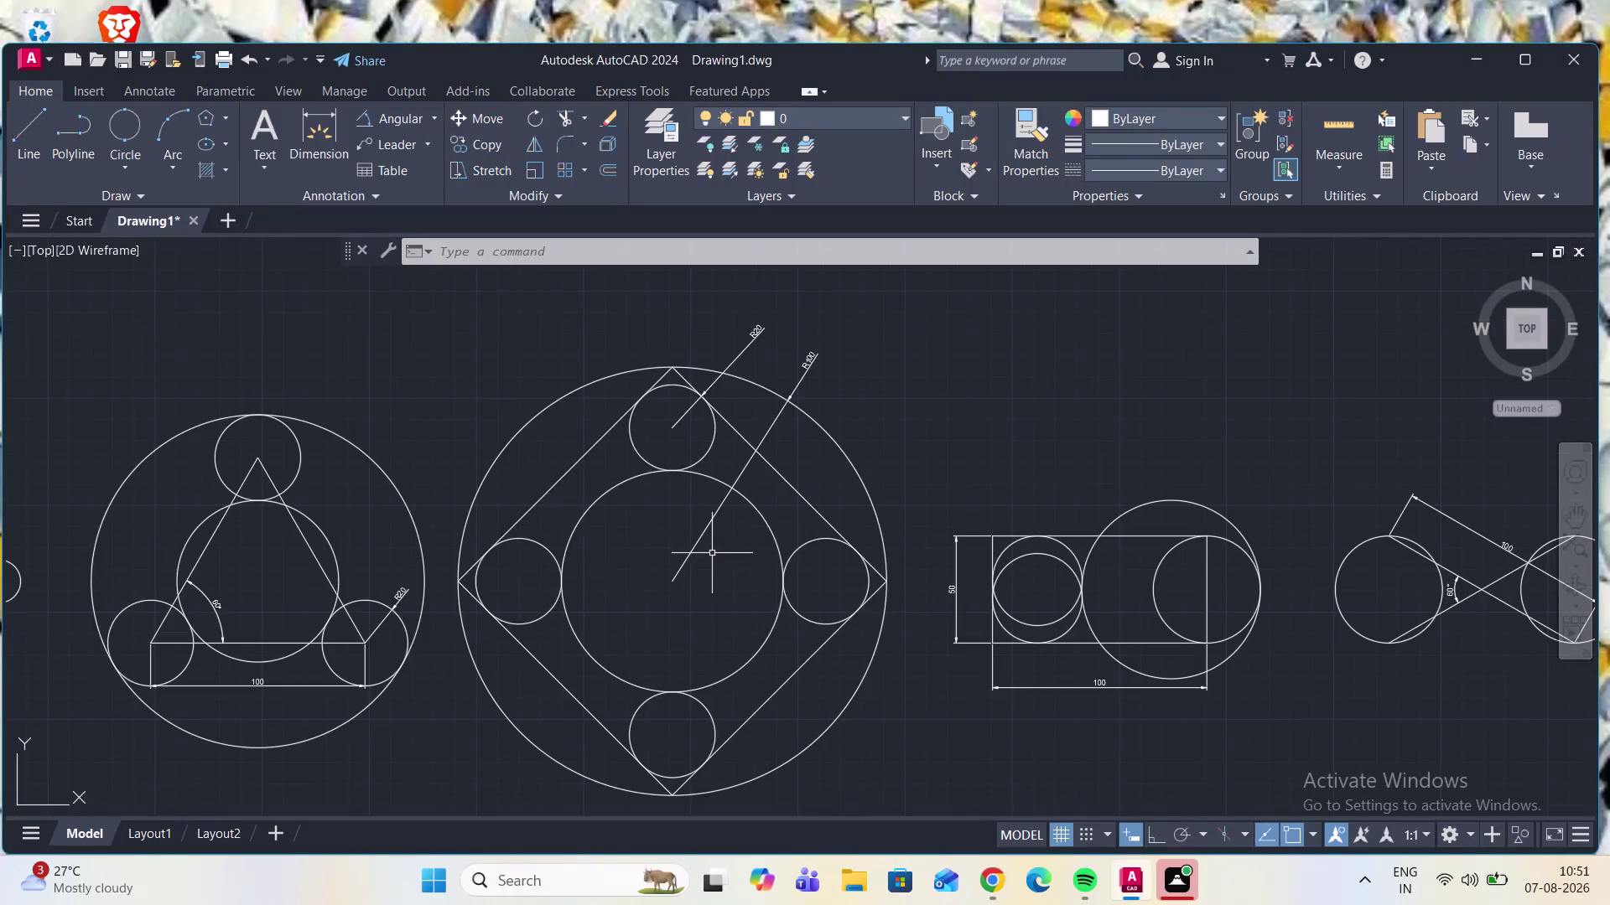
Zoom out so the five dimensioned circle-and-polygon constructions all fit in the viewport.
scroll(down, 3)
scroll(up, 3)
scroll(down, 3)
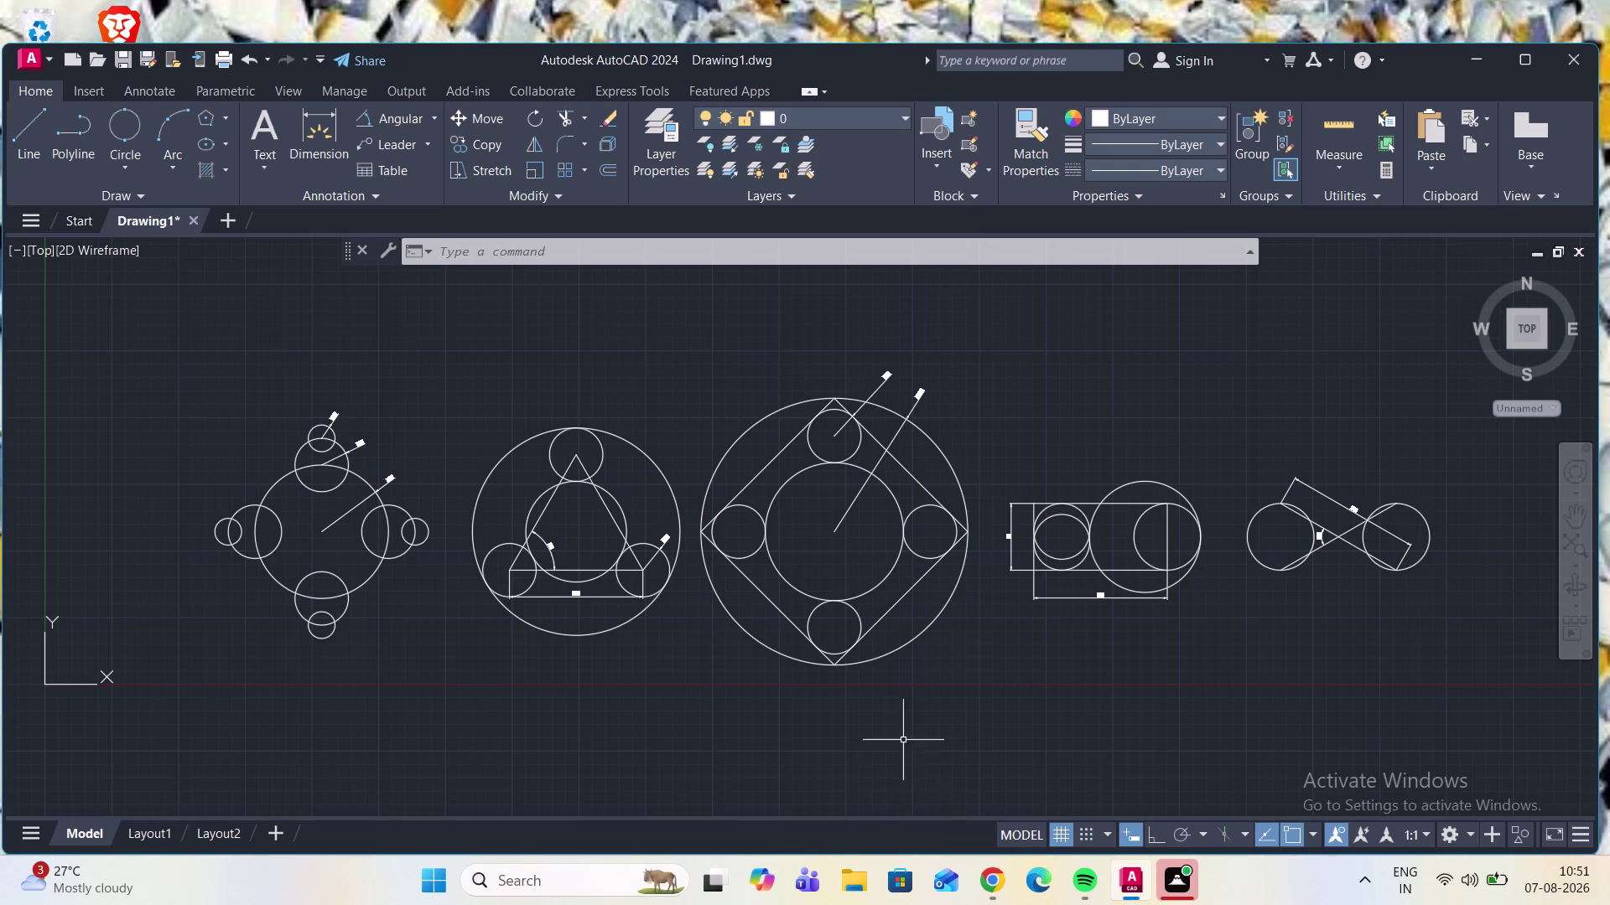
scroll(down, 3)
scroll(up, 3)
scroll(down, 3)
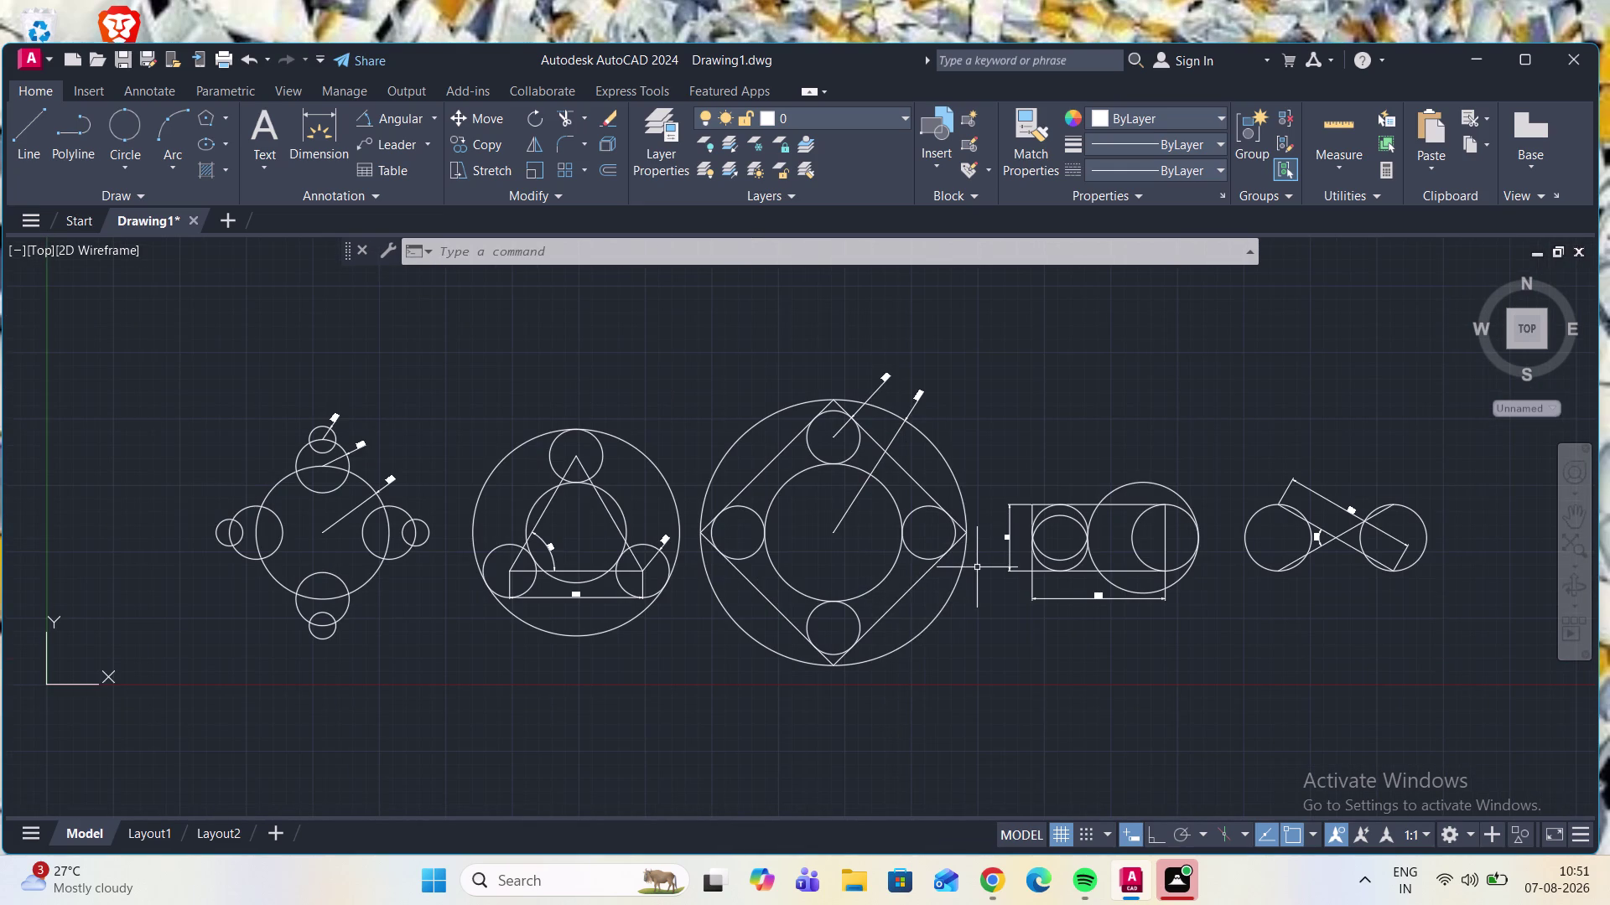
scroll(up, 3)
scroll(down, 3)
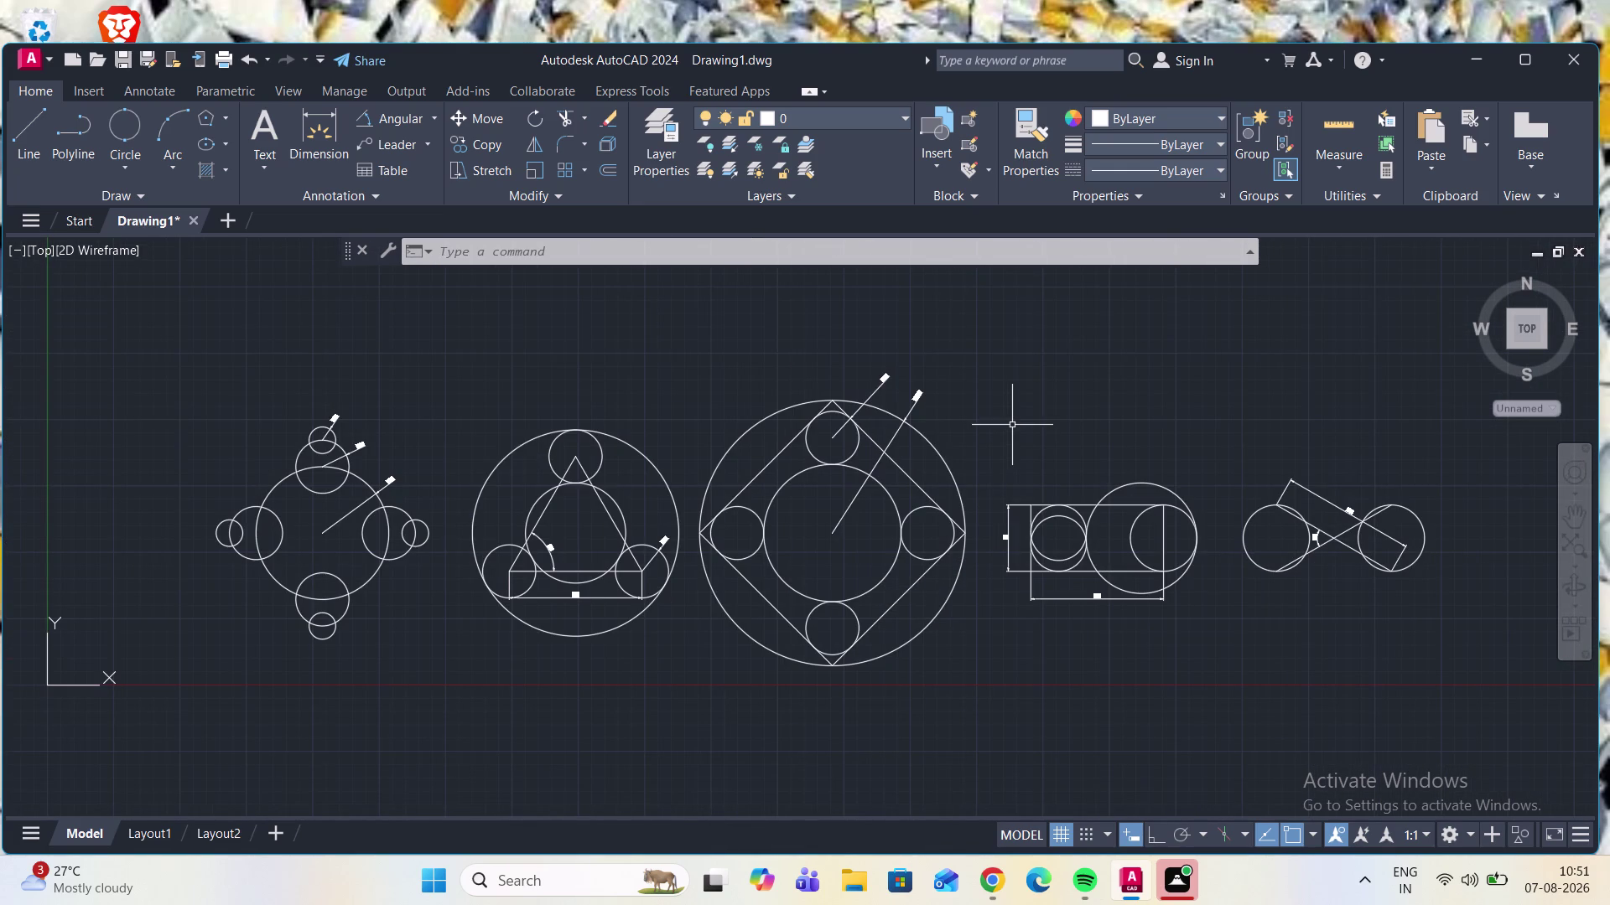
scroll(up, 3)
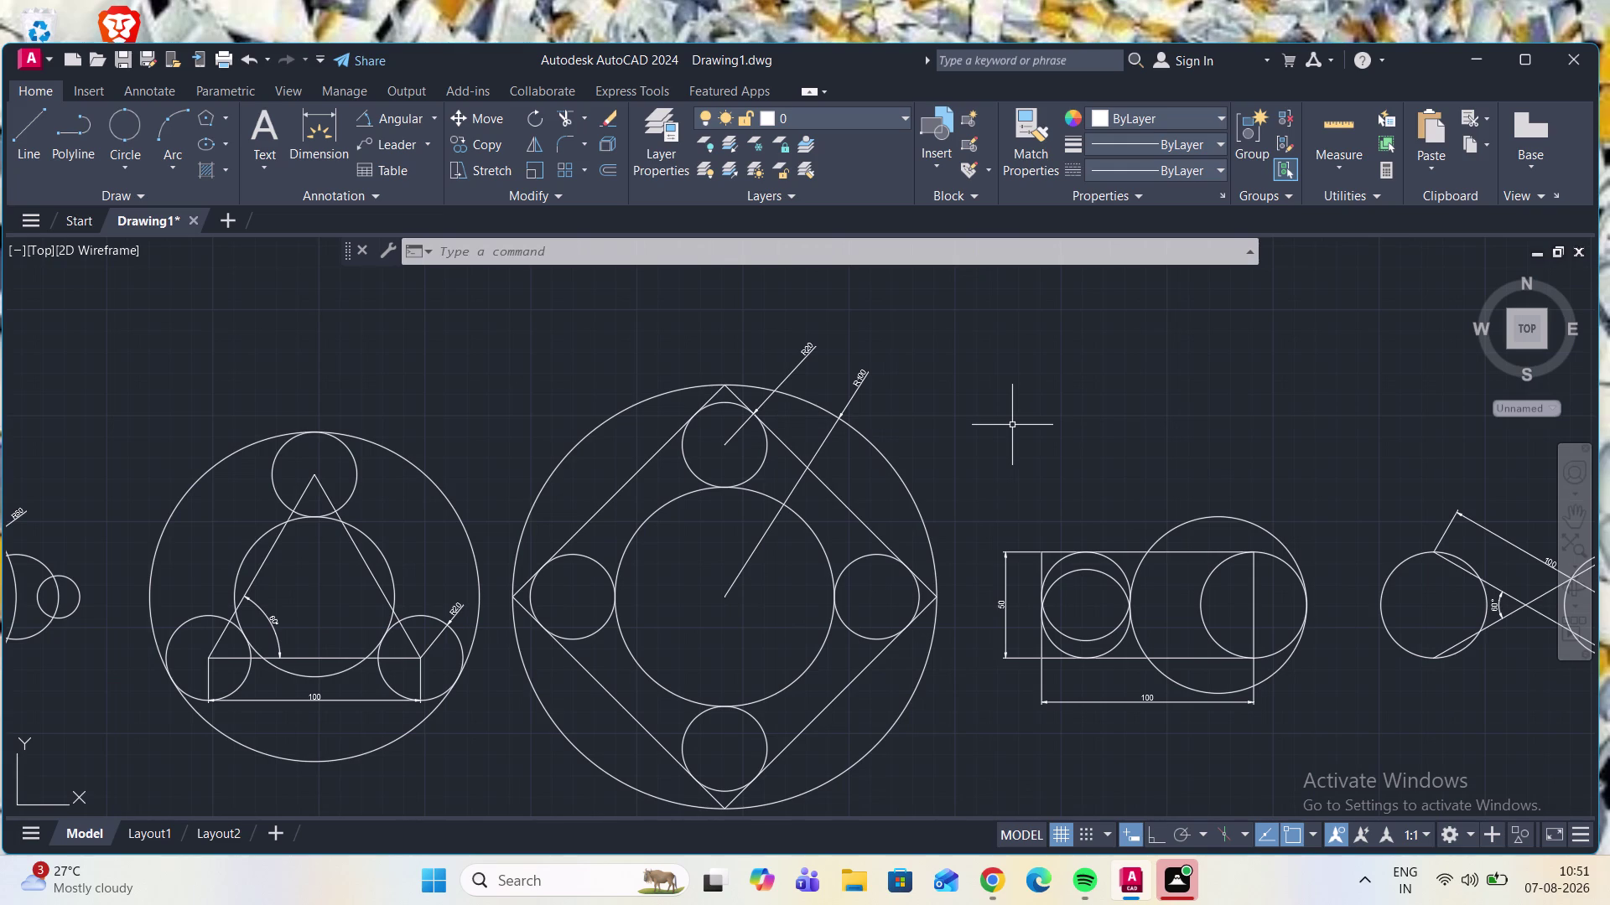
scroll(down, 3)
scroll(down, 3)
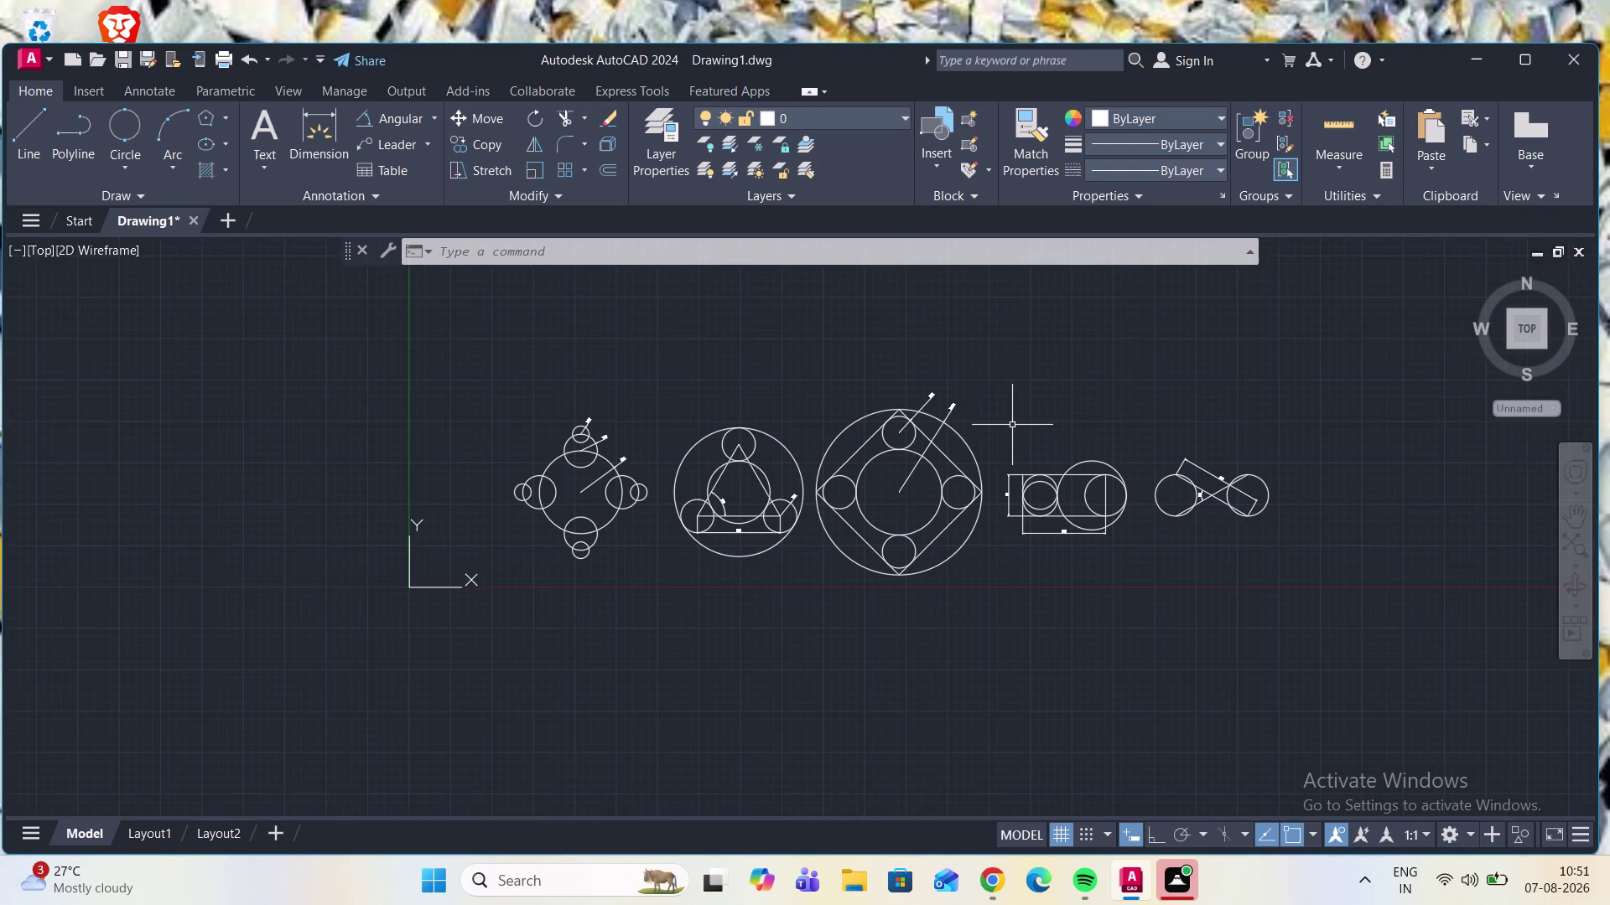
scroll(down, 3)
scroll(up, 3)
scroll(up, 3)
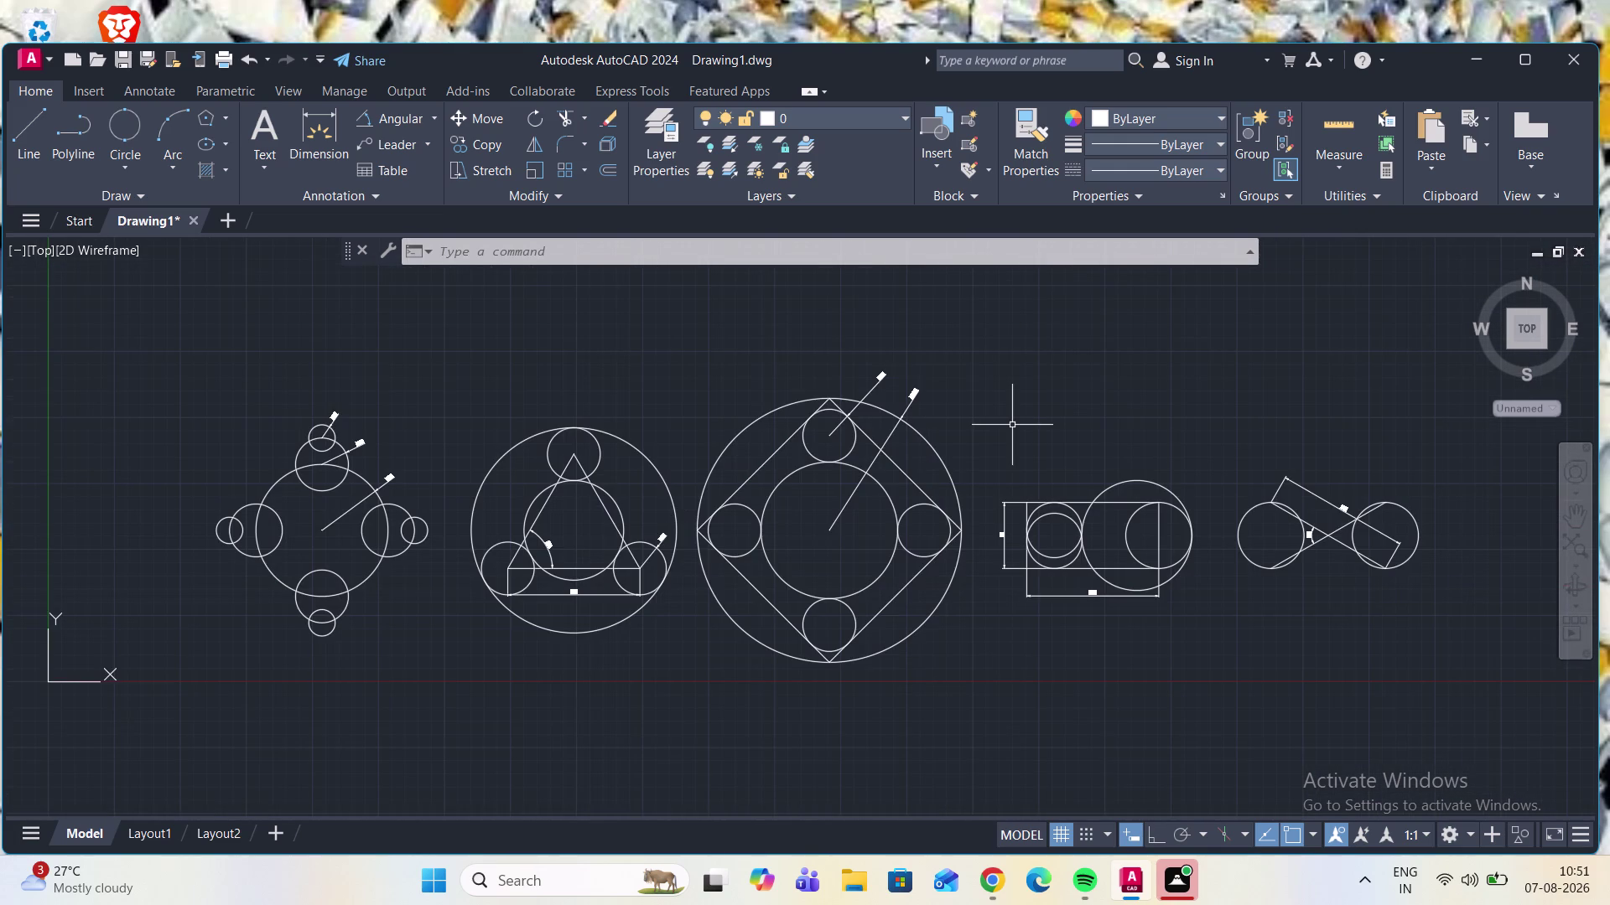
scroll(up, 3)
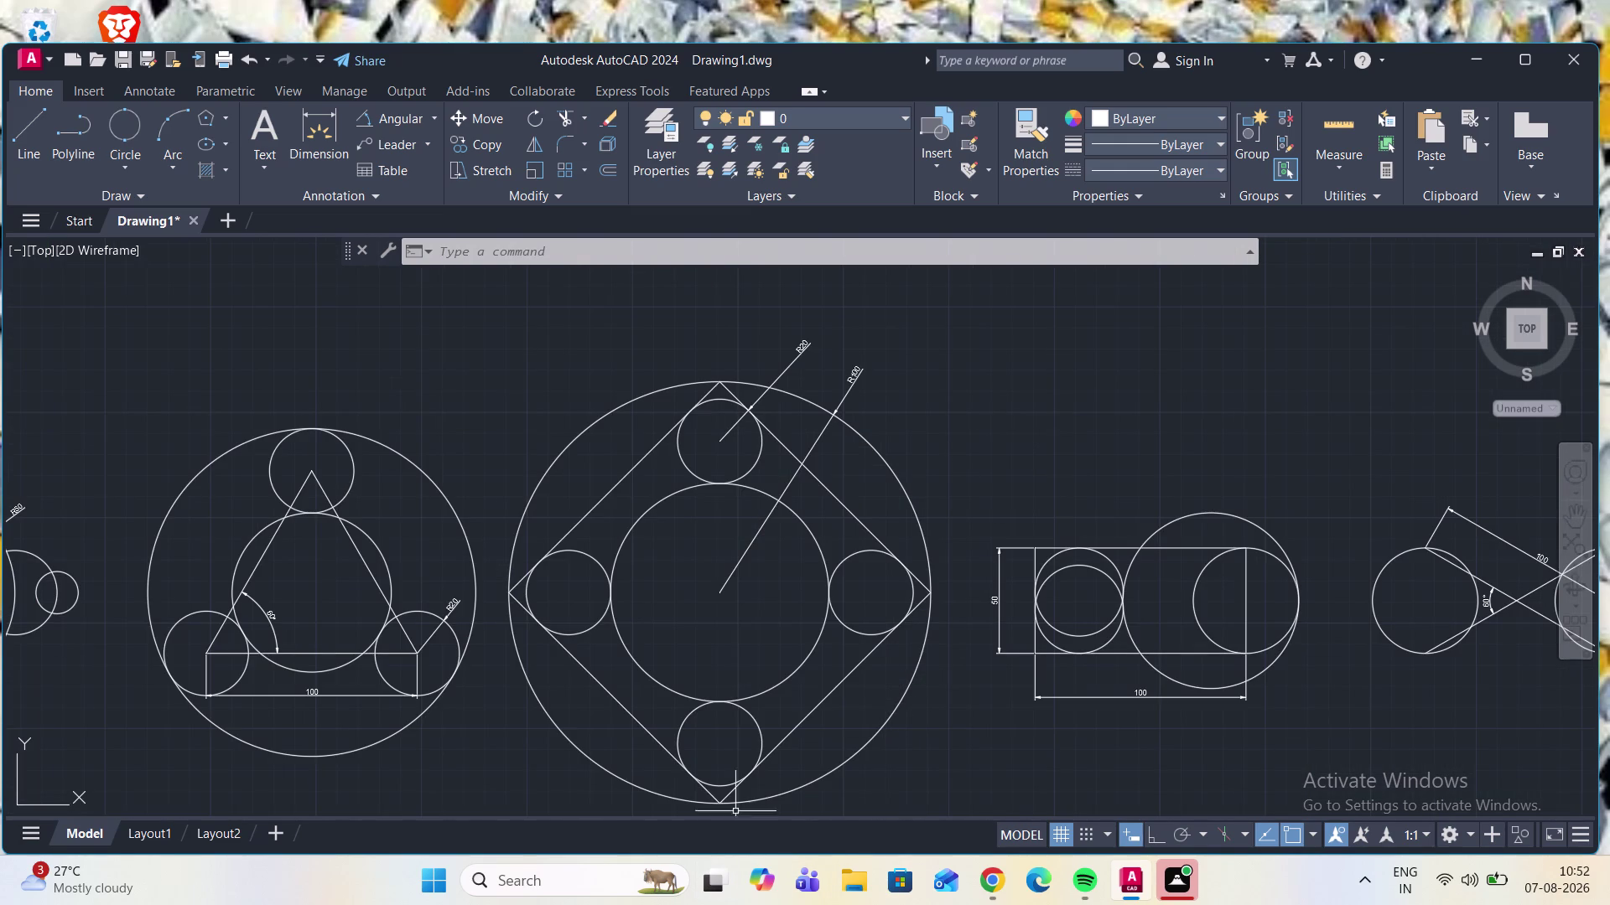
scroll(down, 3)
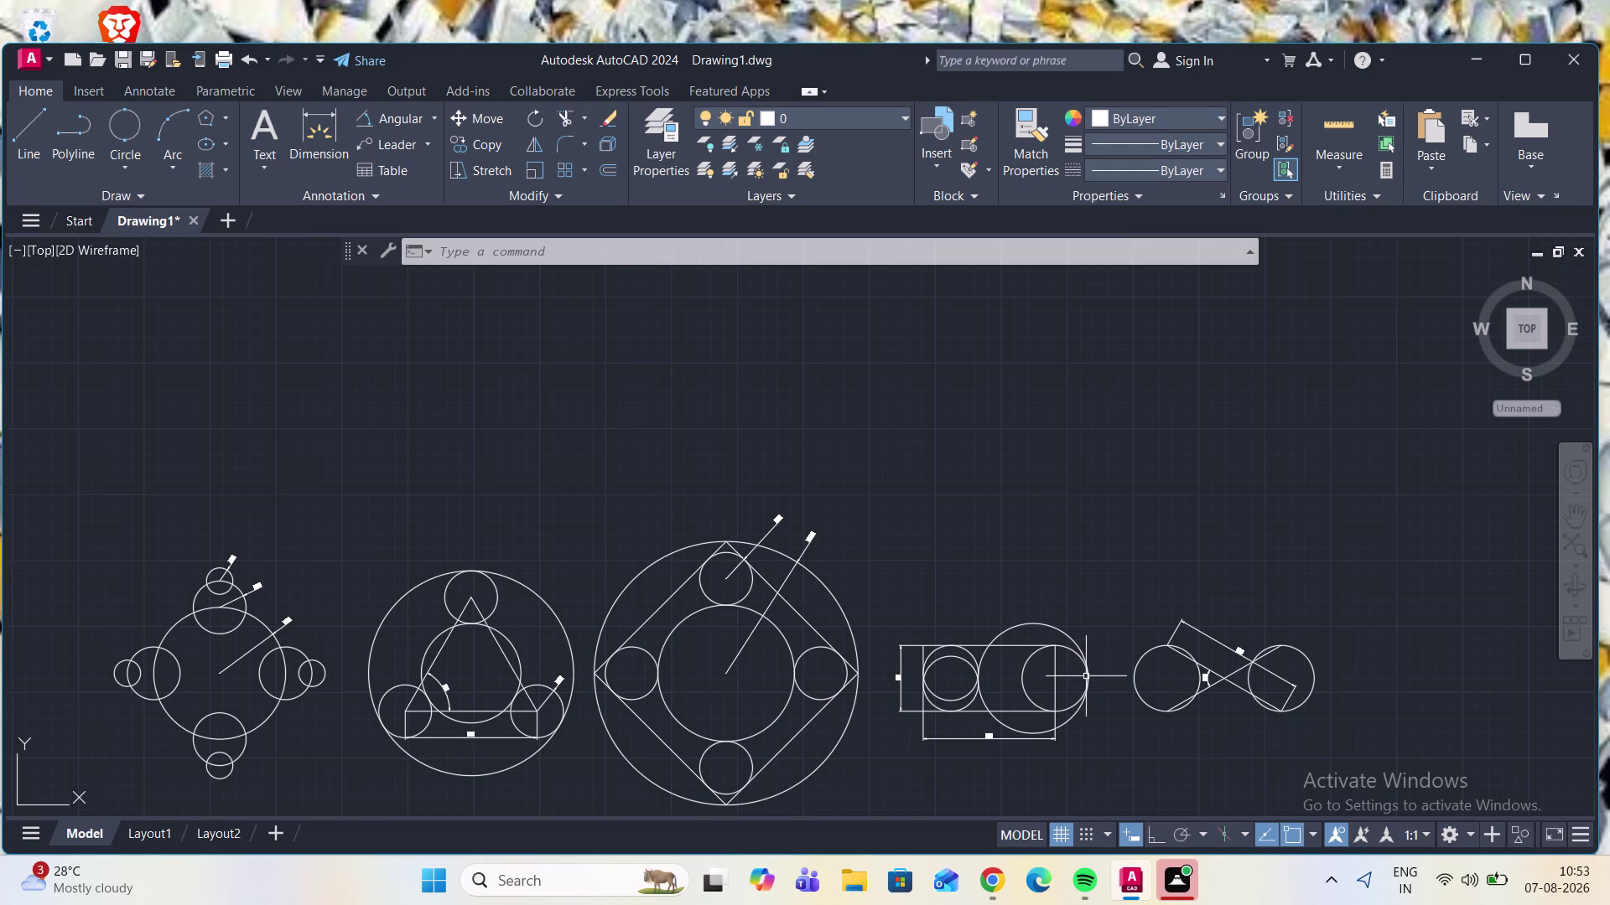
scroll(up, 3)
scroll(down, 3)
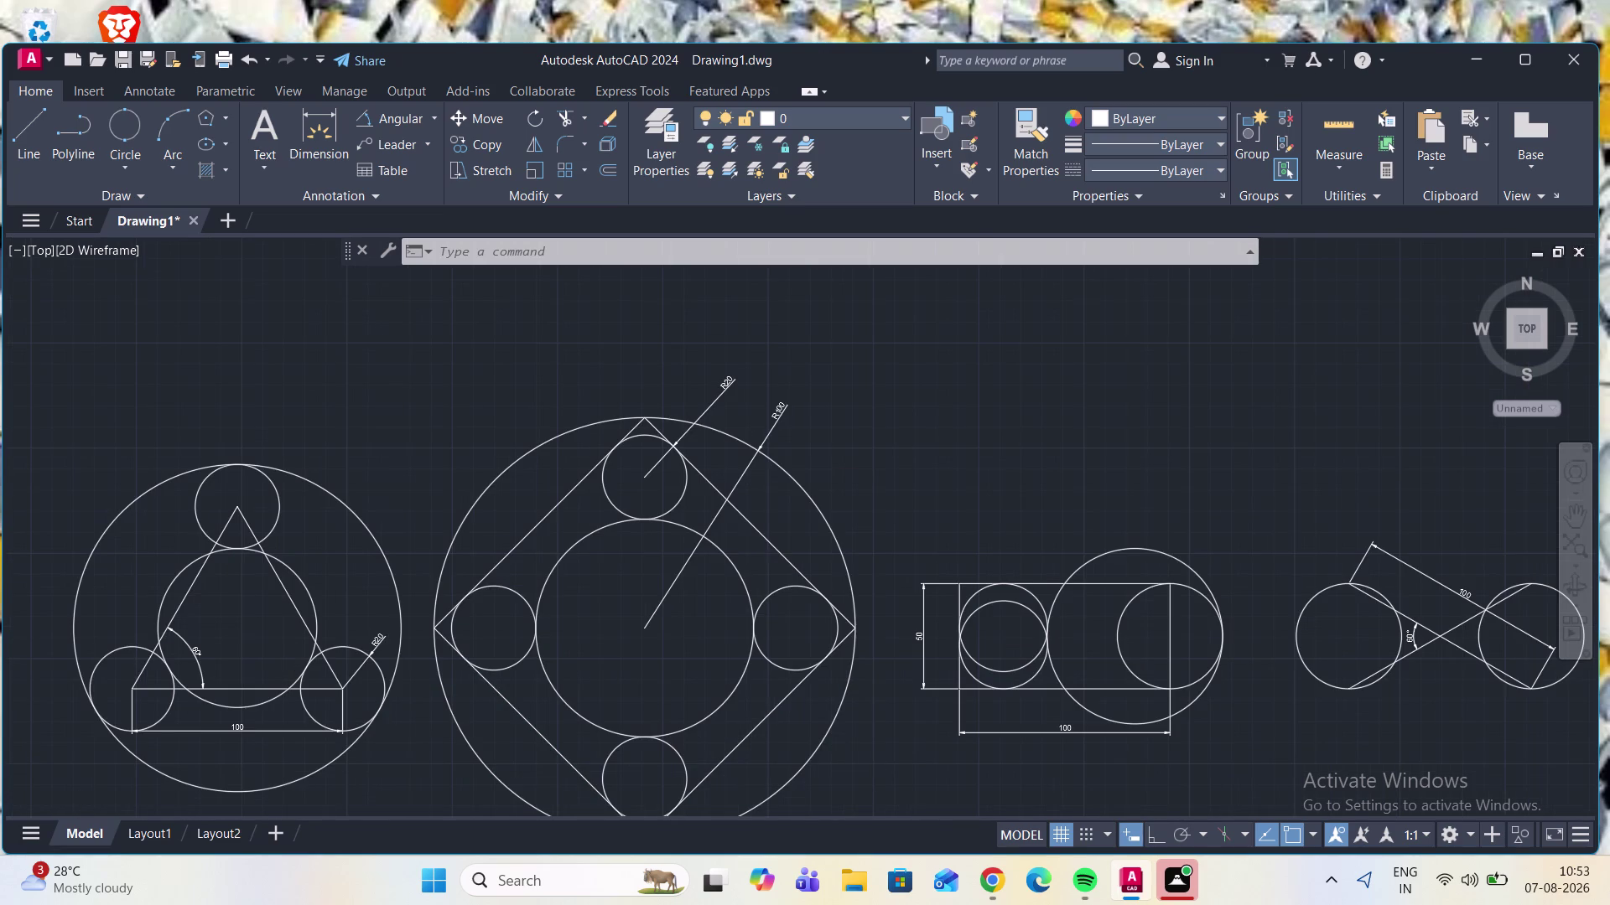
scroll(up, 3)
scroll(down, 3)
scroll(up, 3)
scroll(down, 3)
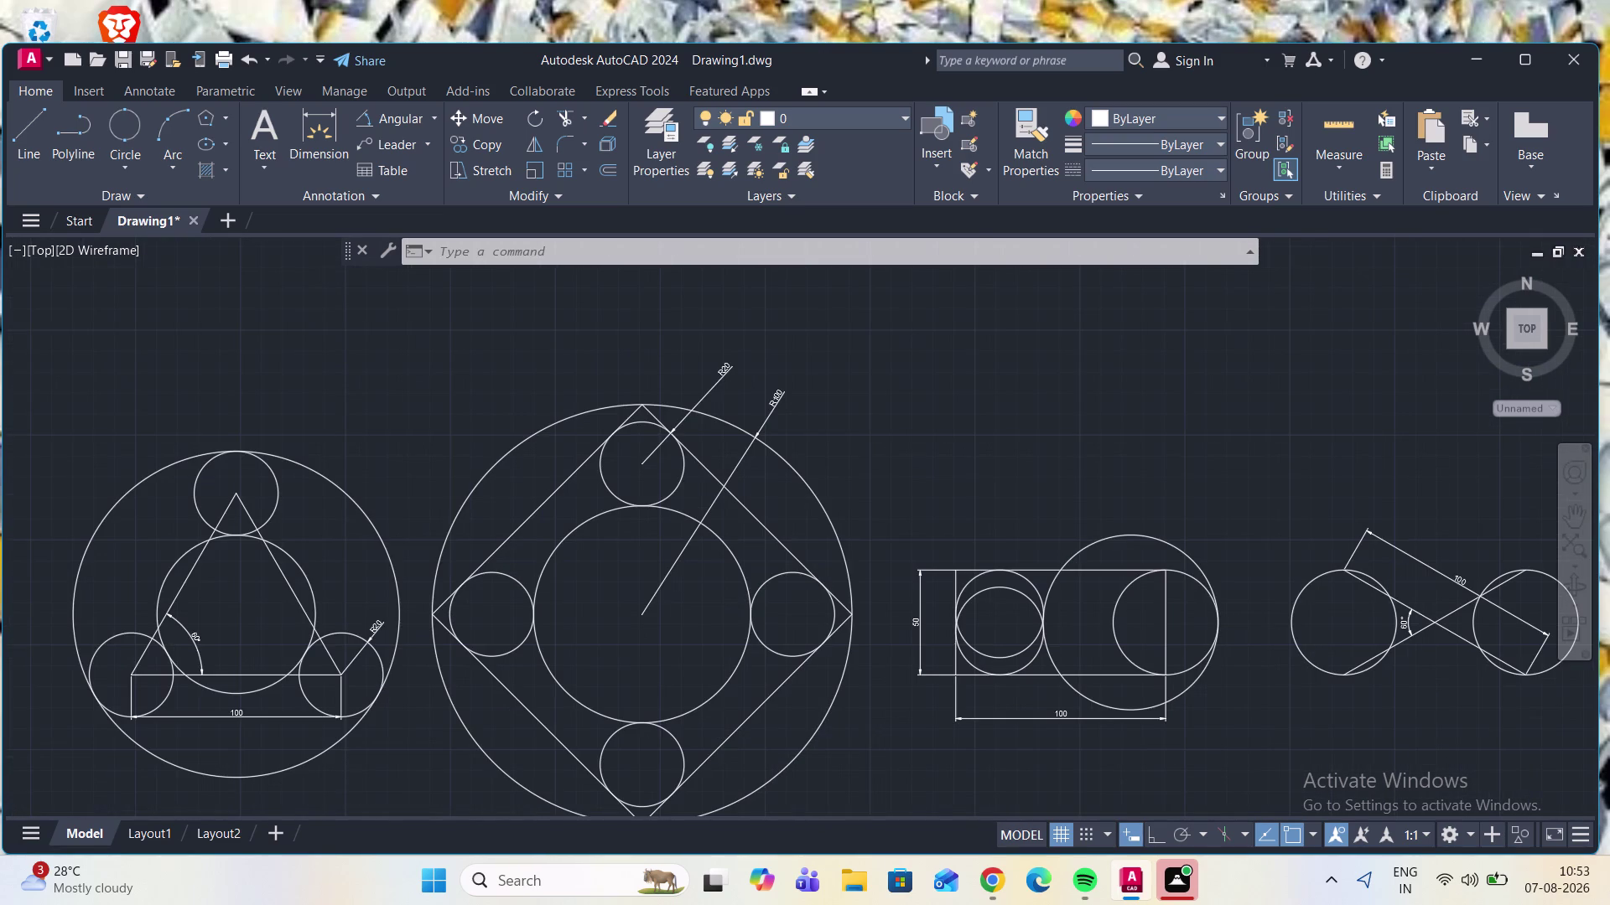
scroll(up, 3)
scroll(down, 3)
scroll(up, 3)
scroll(down, 3)
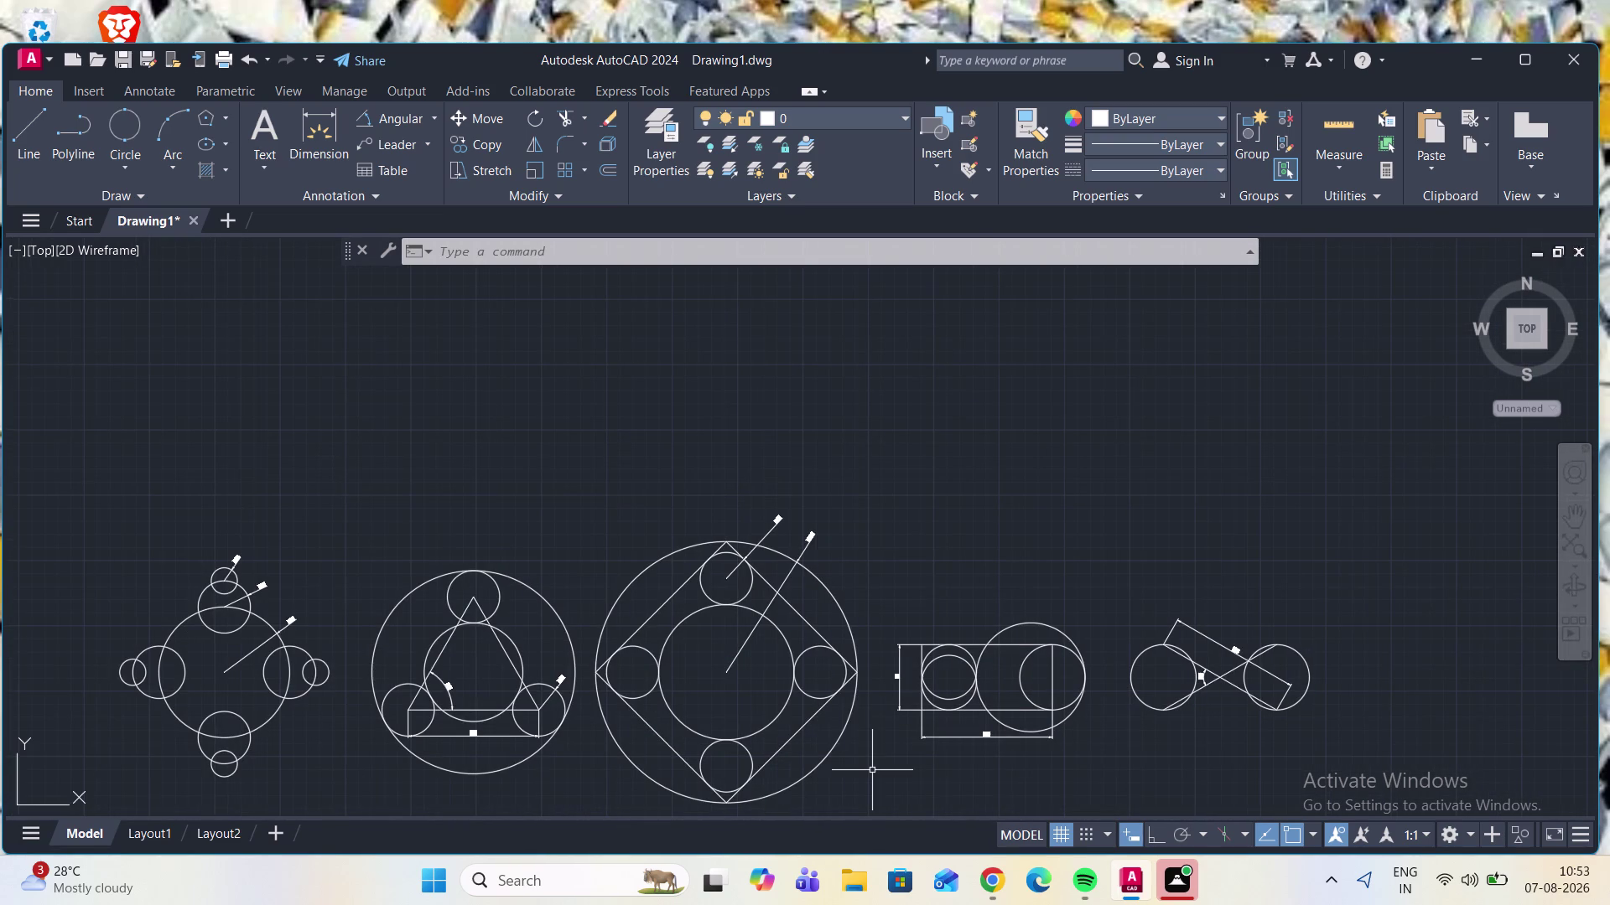
scroll(up, 3)
scroll(down, 3)
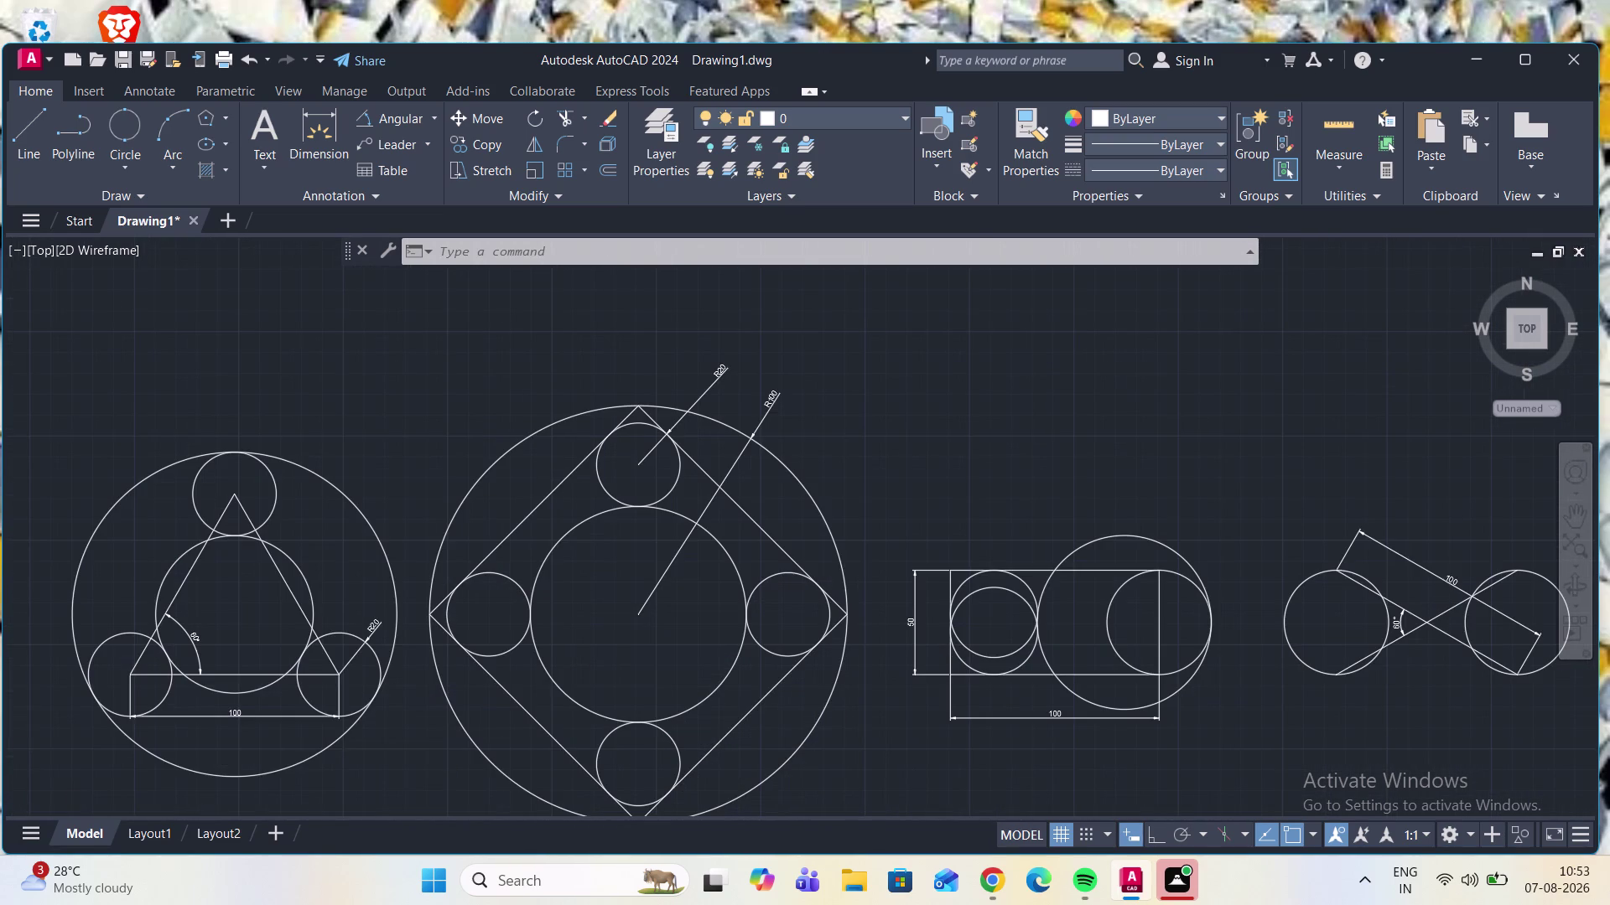
scroll(up, 3)
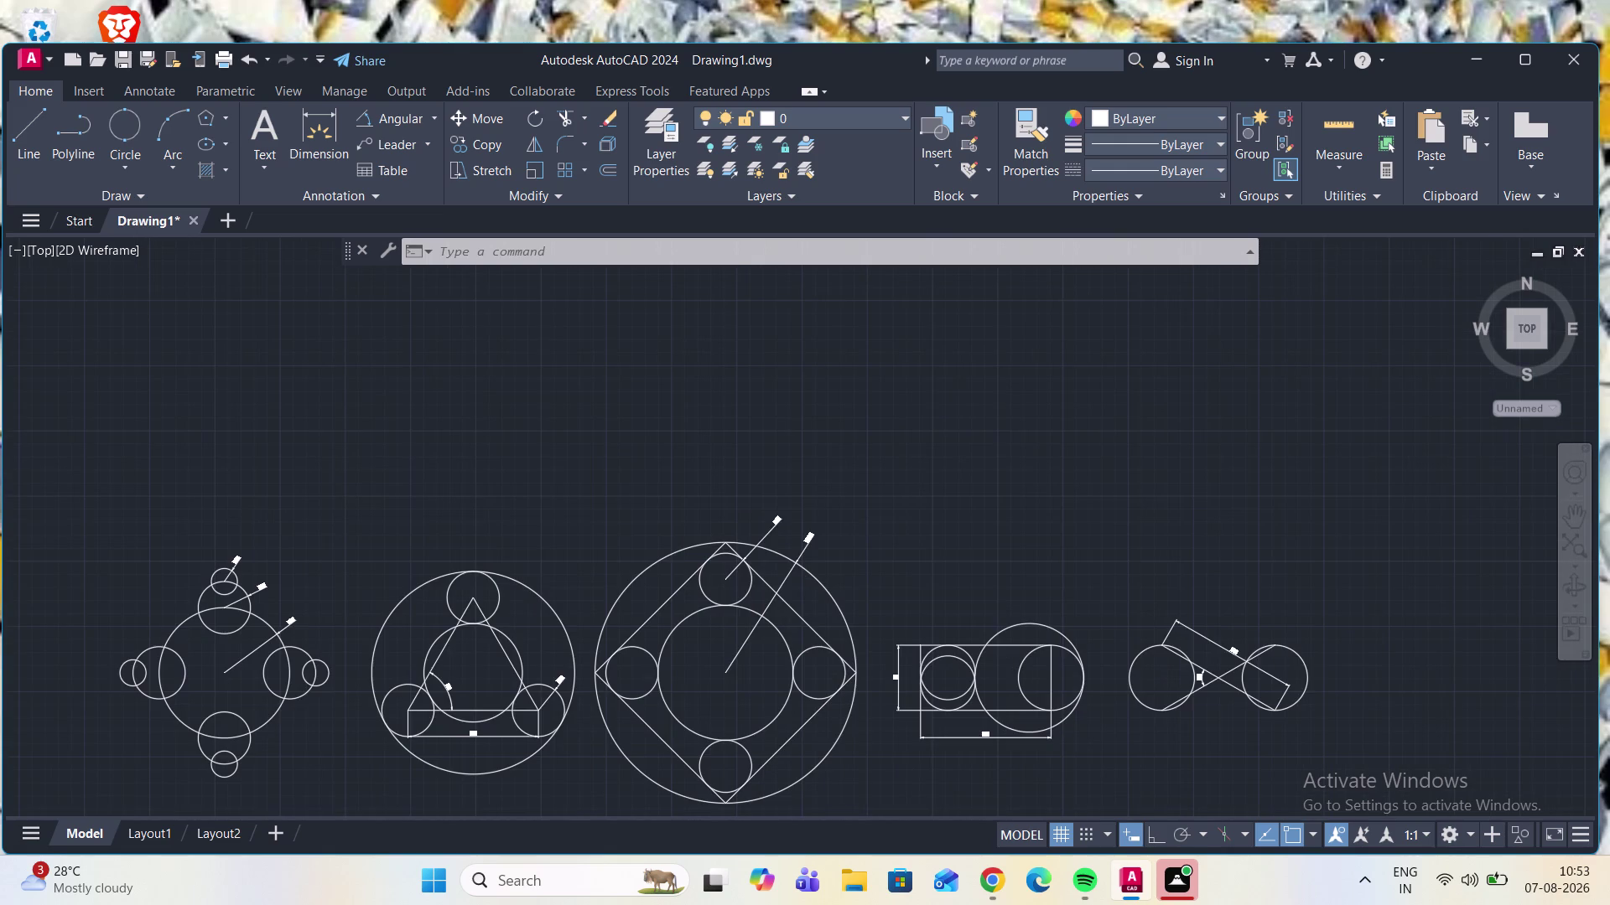
scroll(down, 3)
scroll(up, 3)
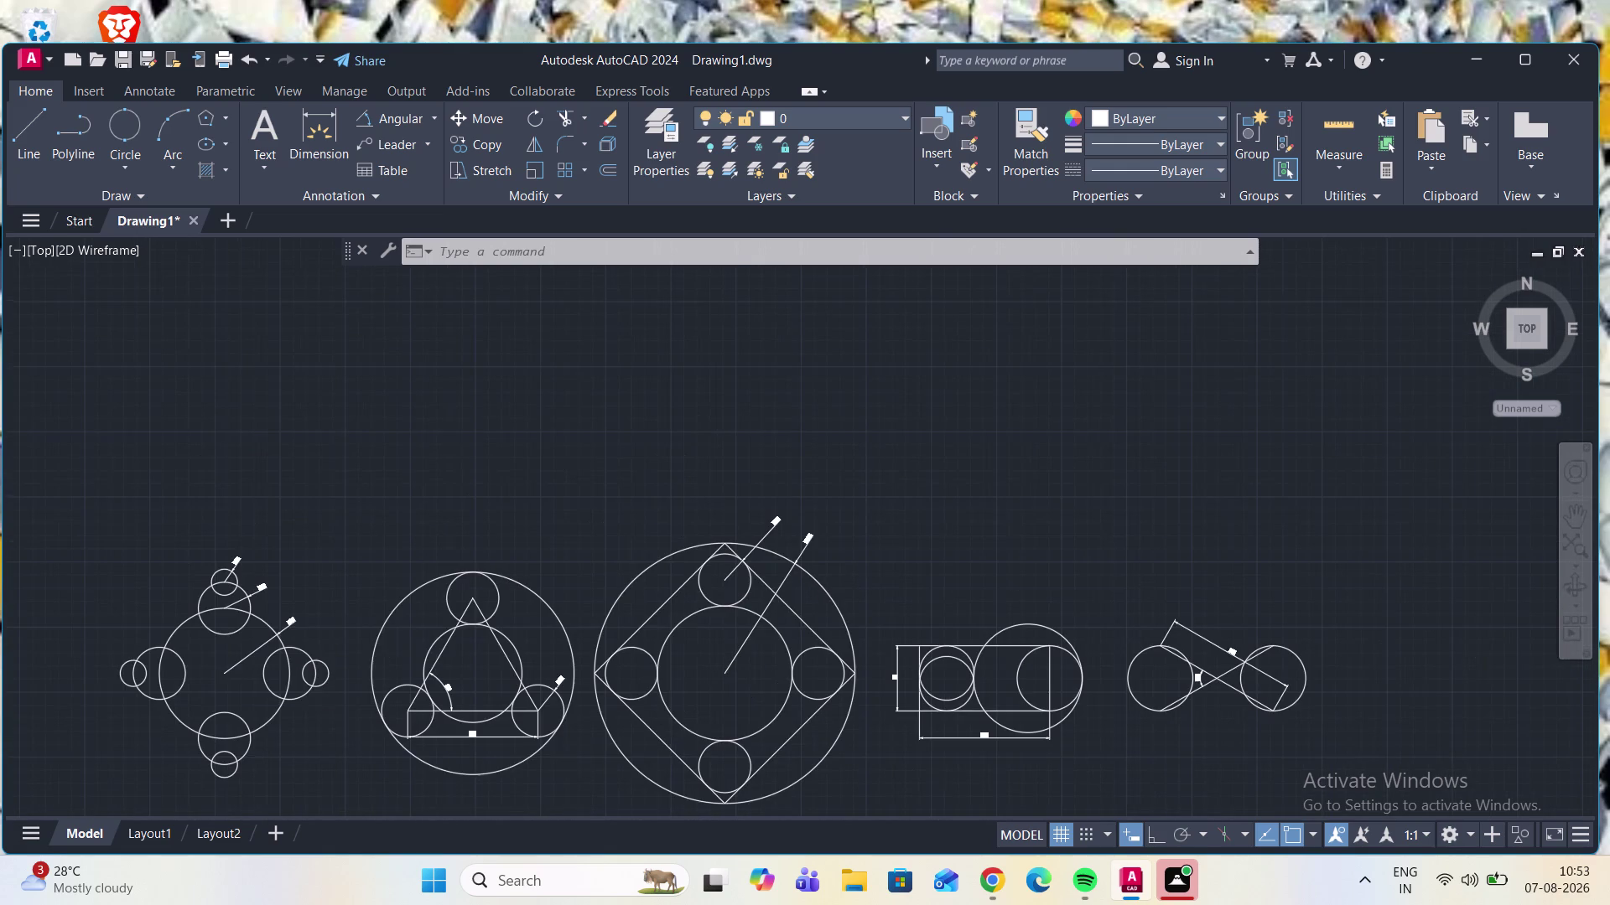
scroll(down, 3)
scroll(up, 3)
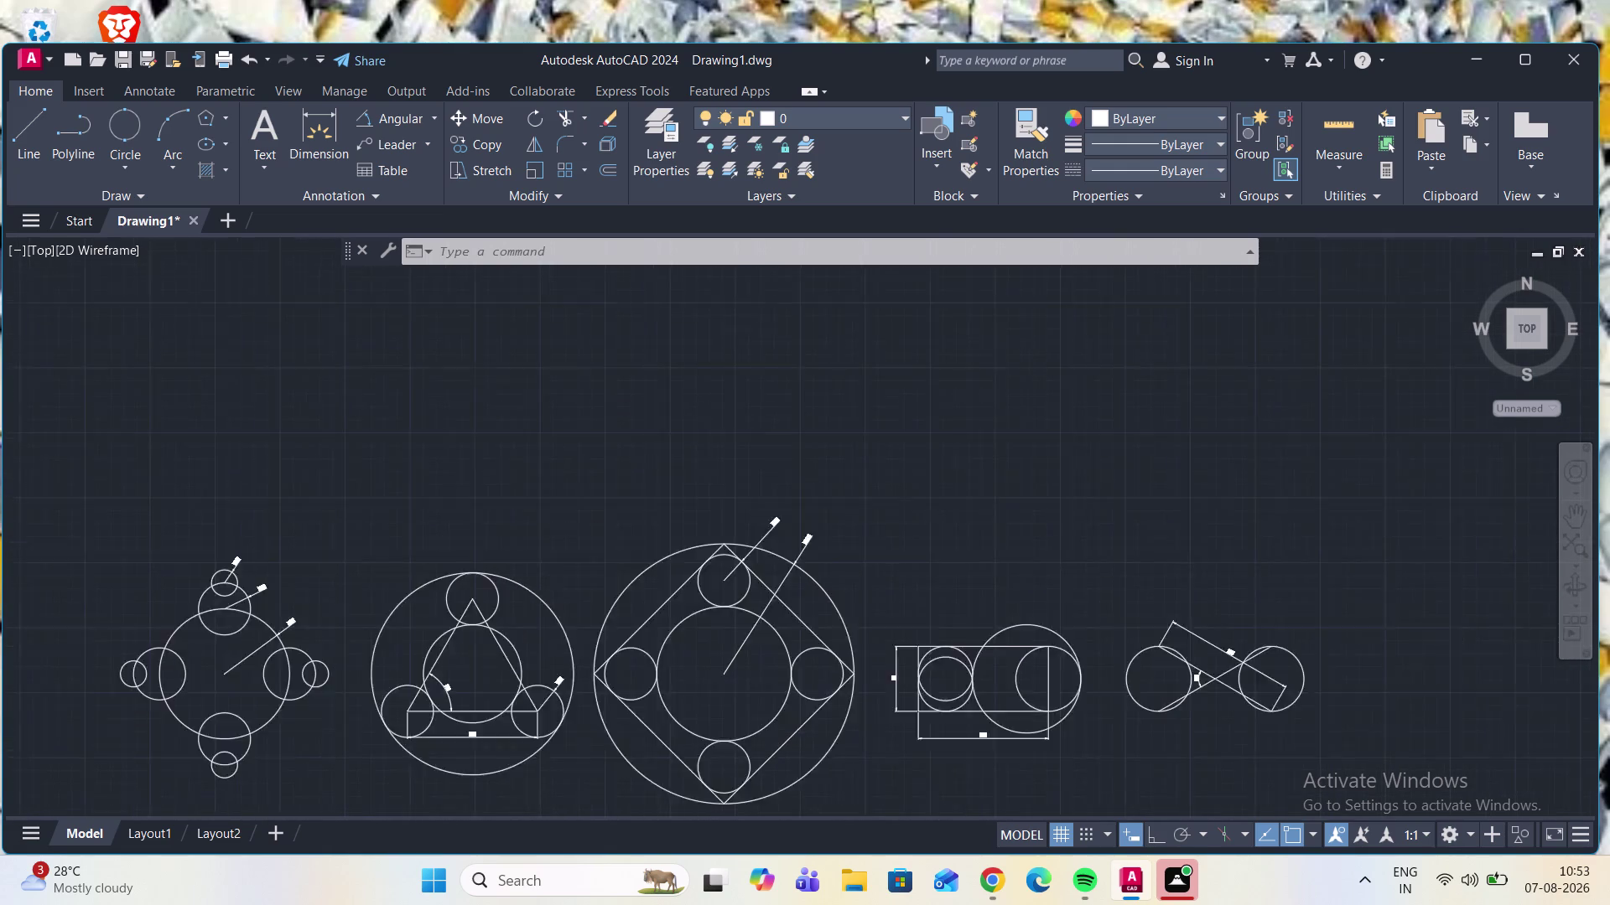
scroll(down, 3)
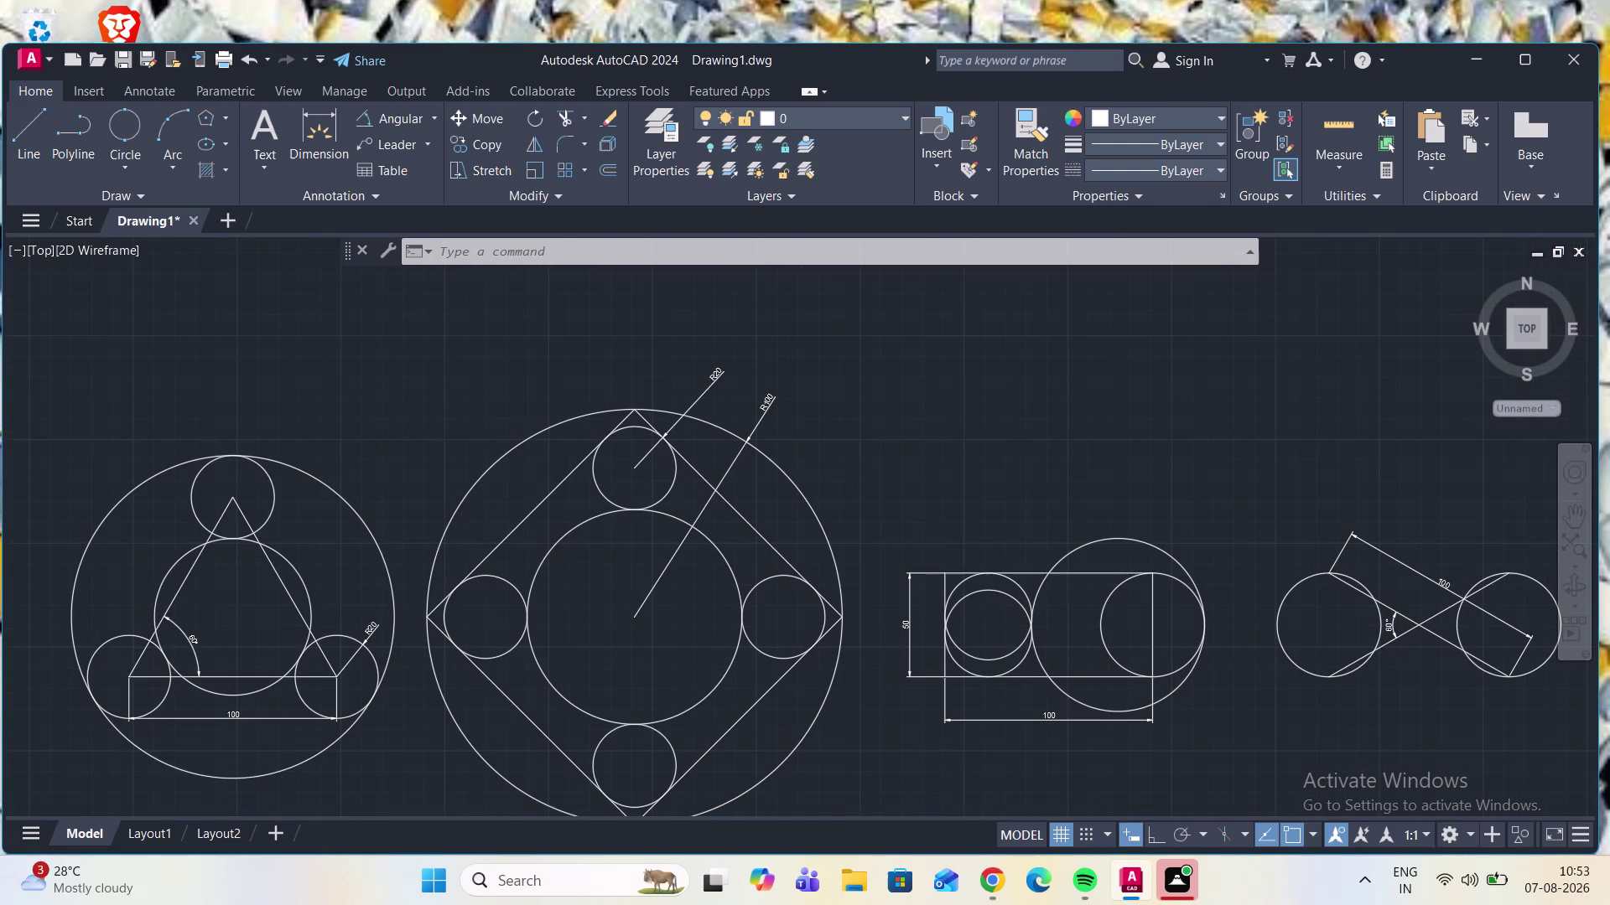
scroll(up, 3)
scroll(down, 3)
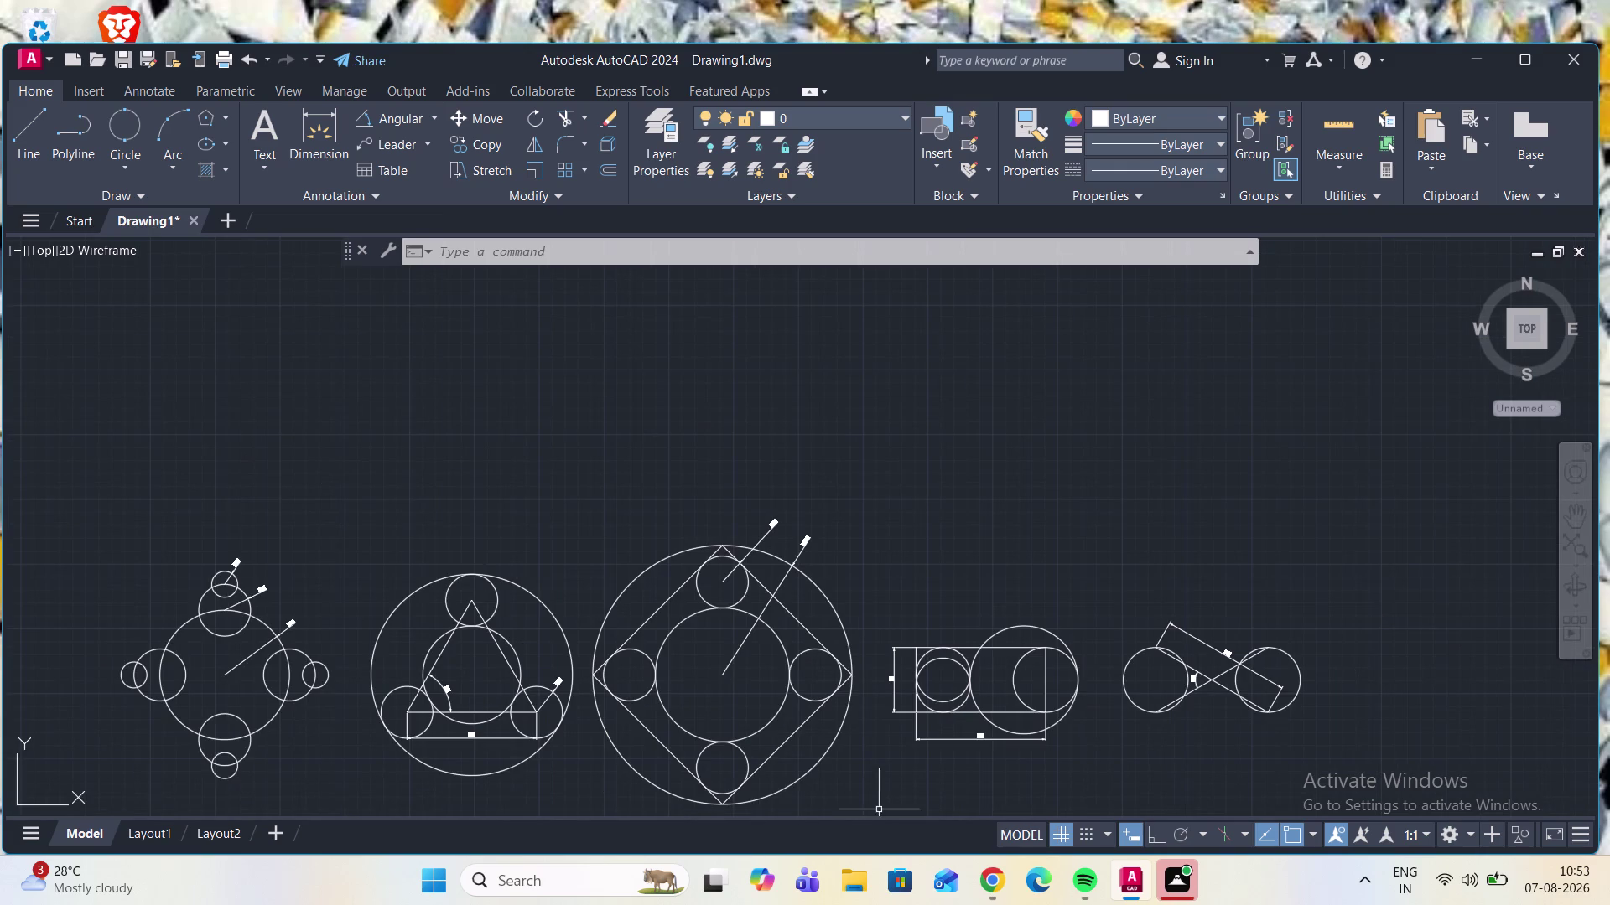
scroll(up, 3)
scroll(down, 3)
scroll(up, 3)
scroll(down, 3)
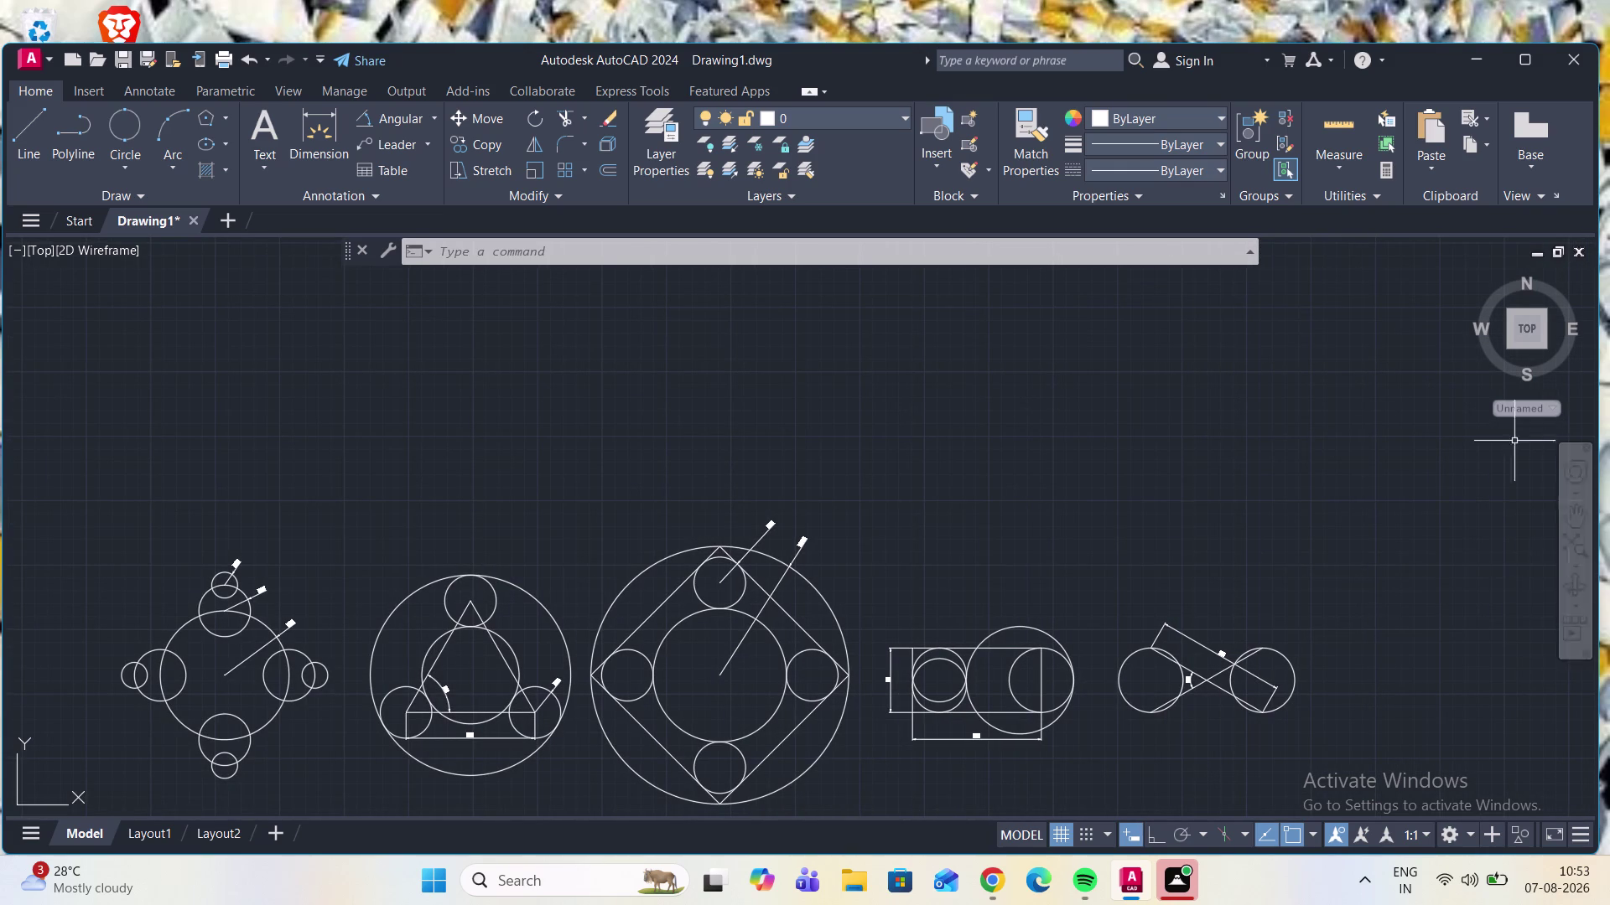
Pan the view so the row of five constructions sits higher, centred in the drawing area.
click(1567, 518)
drag(829, 438, 887, 325)
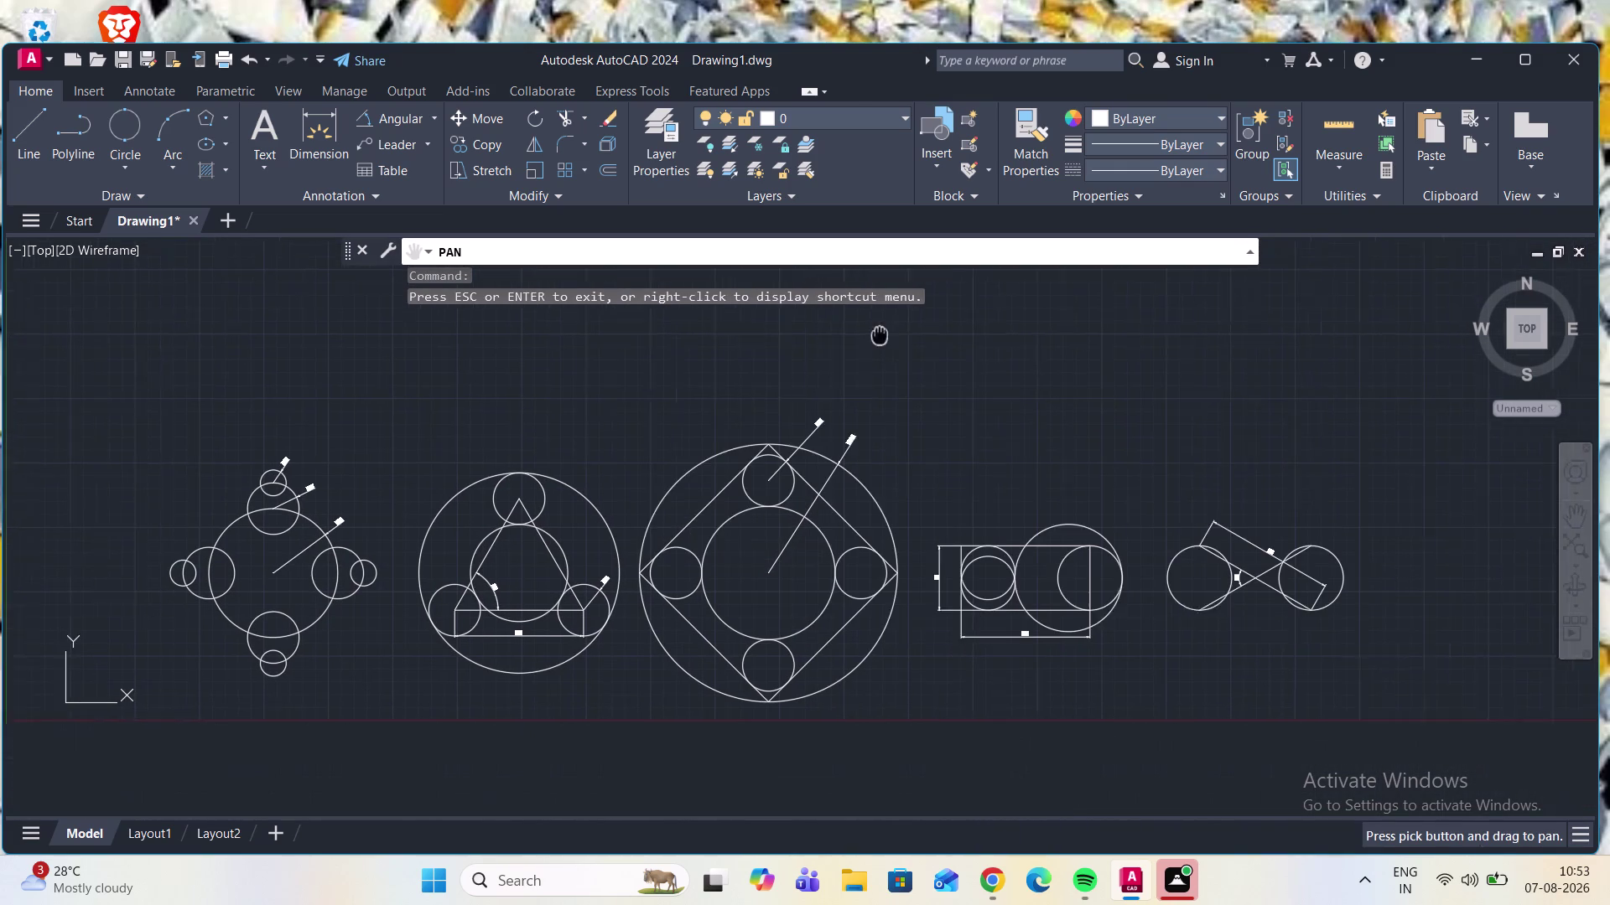
drag(887, 324, 900, 314)
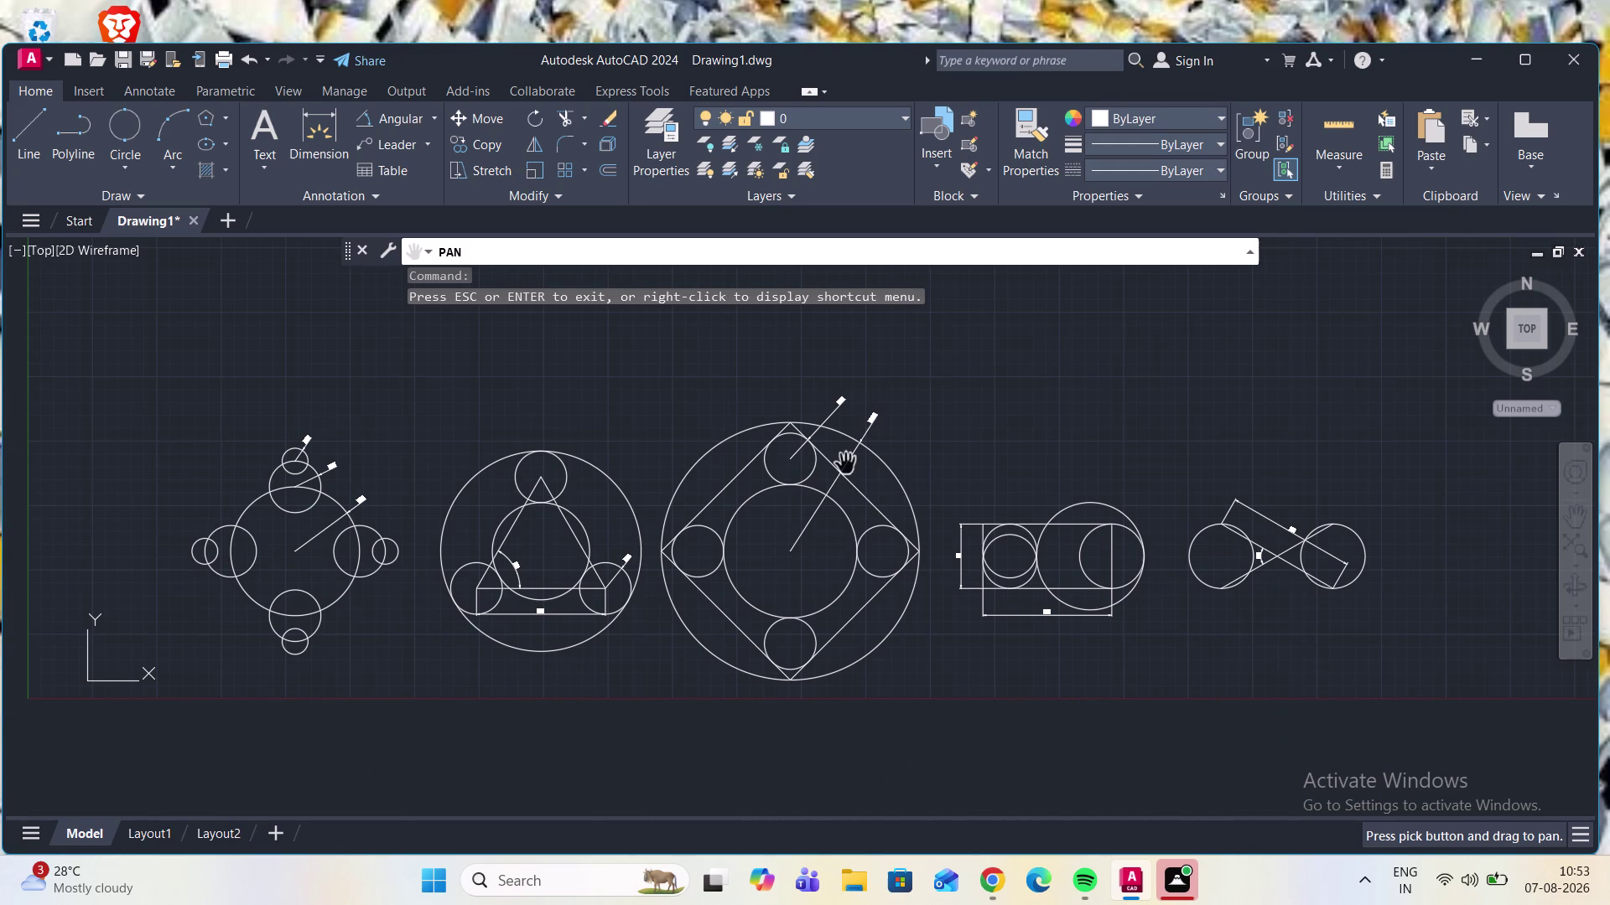
key(Escape)
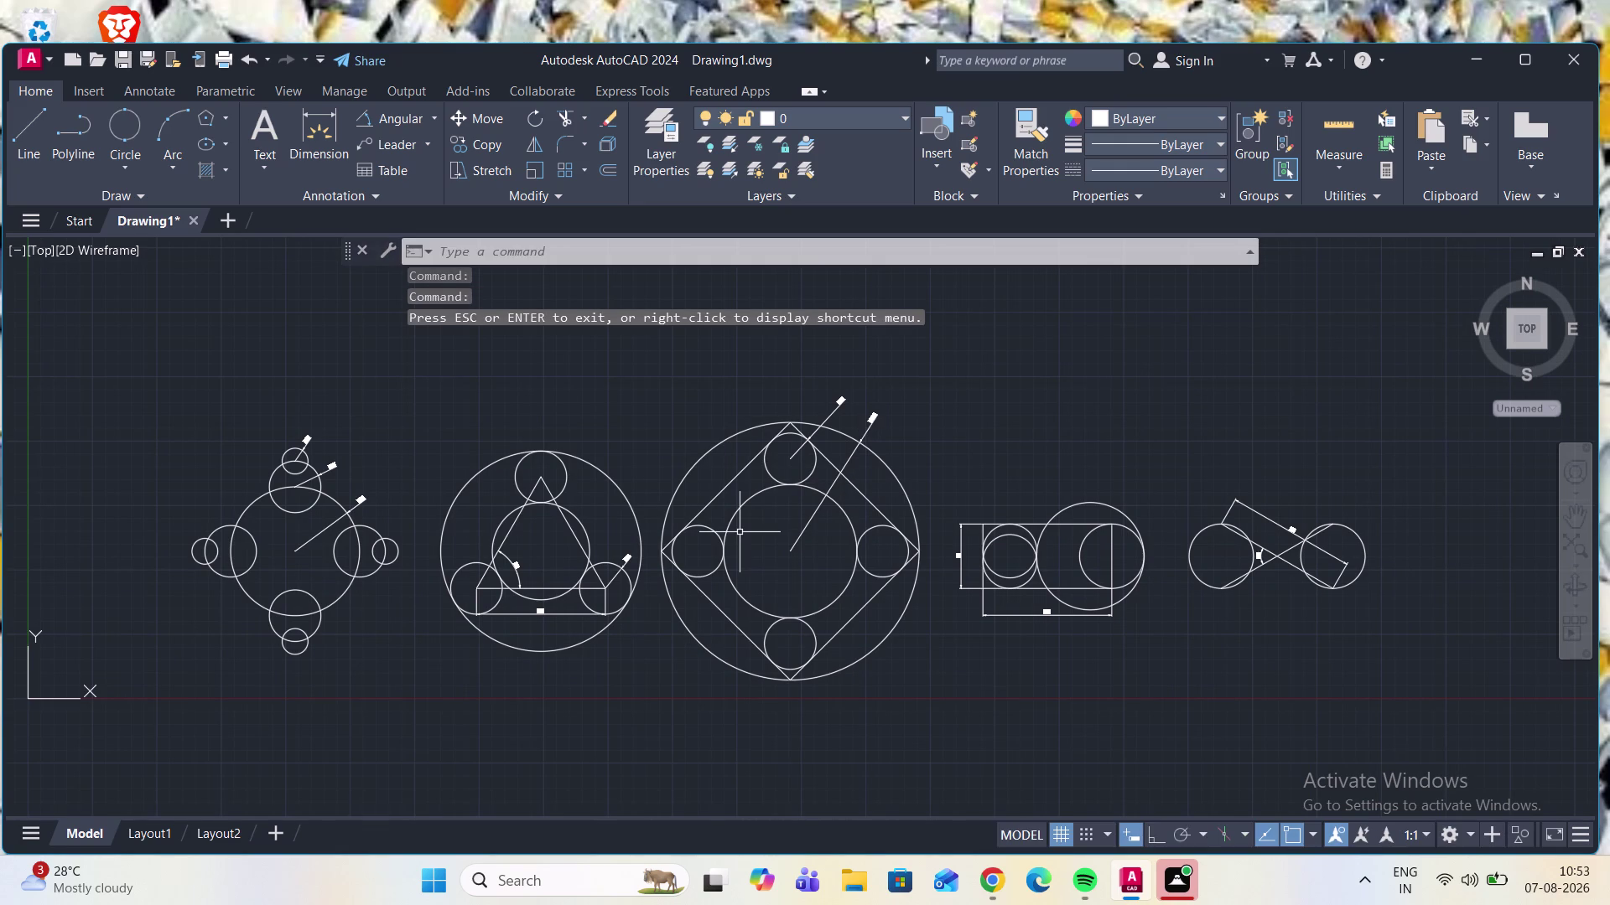
scroll(up, 3)
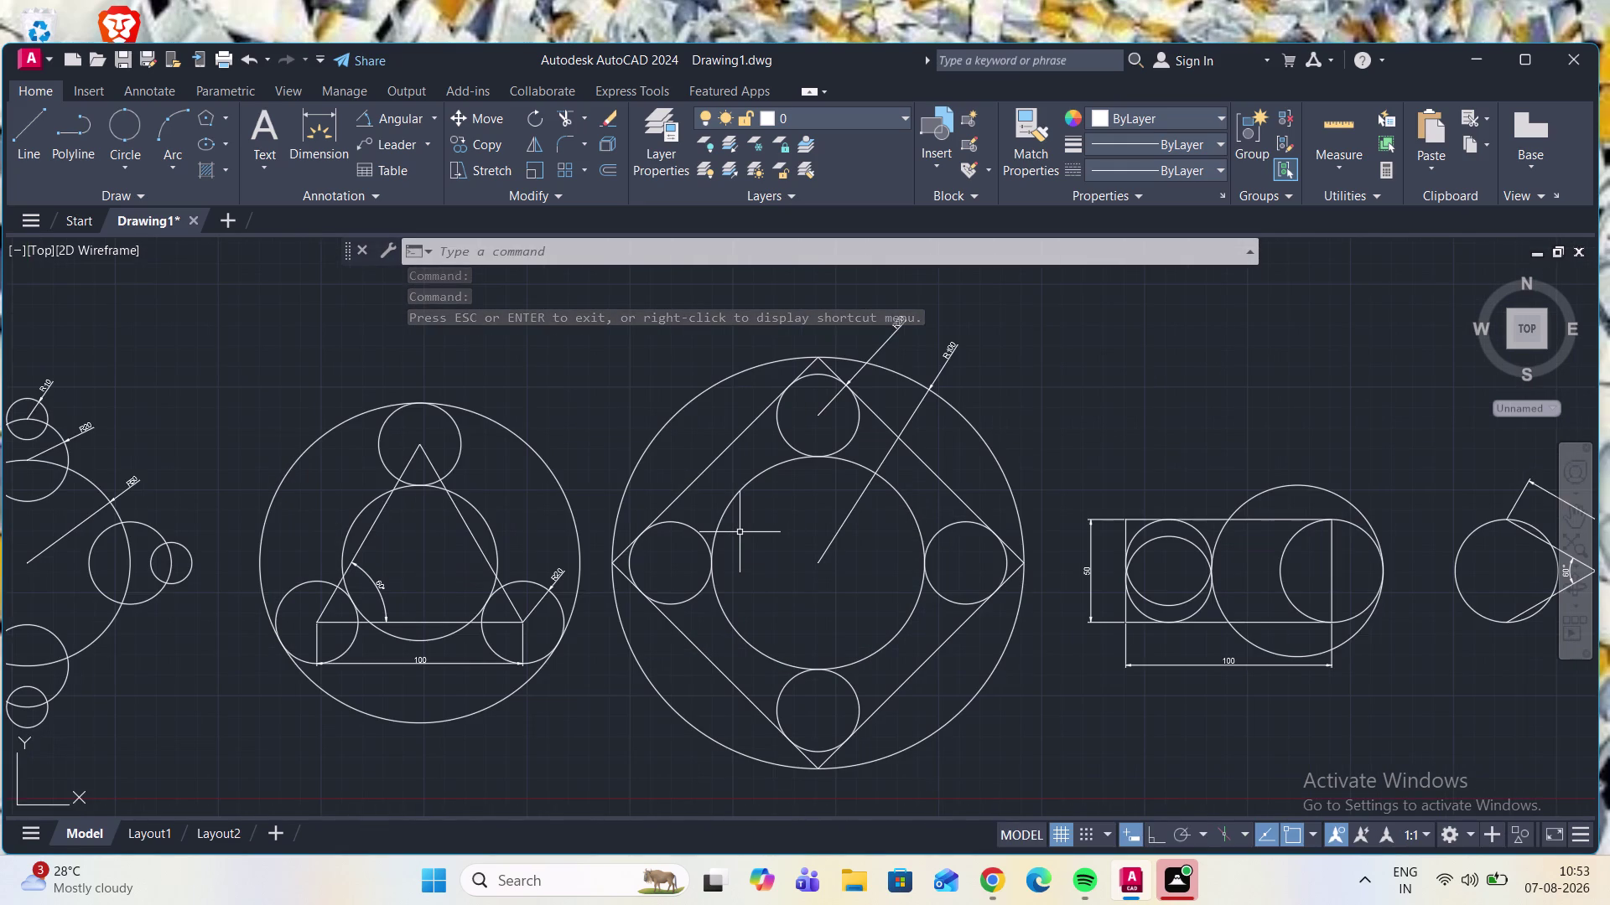
scroll(up, 3)
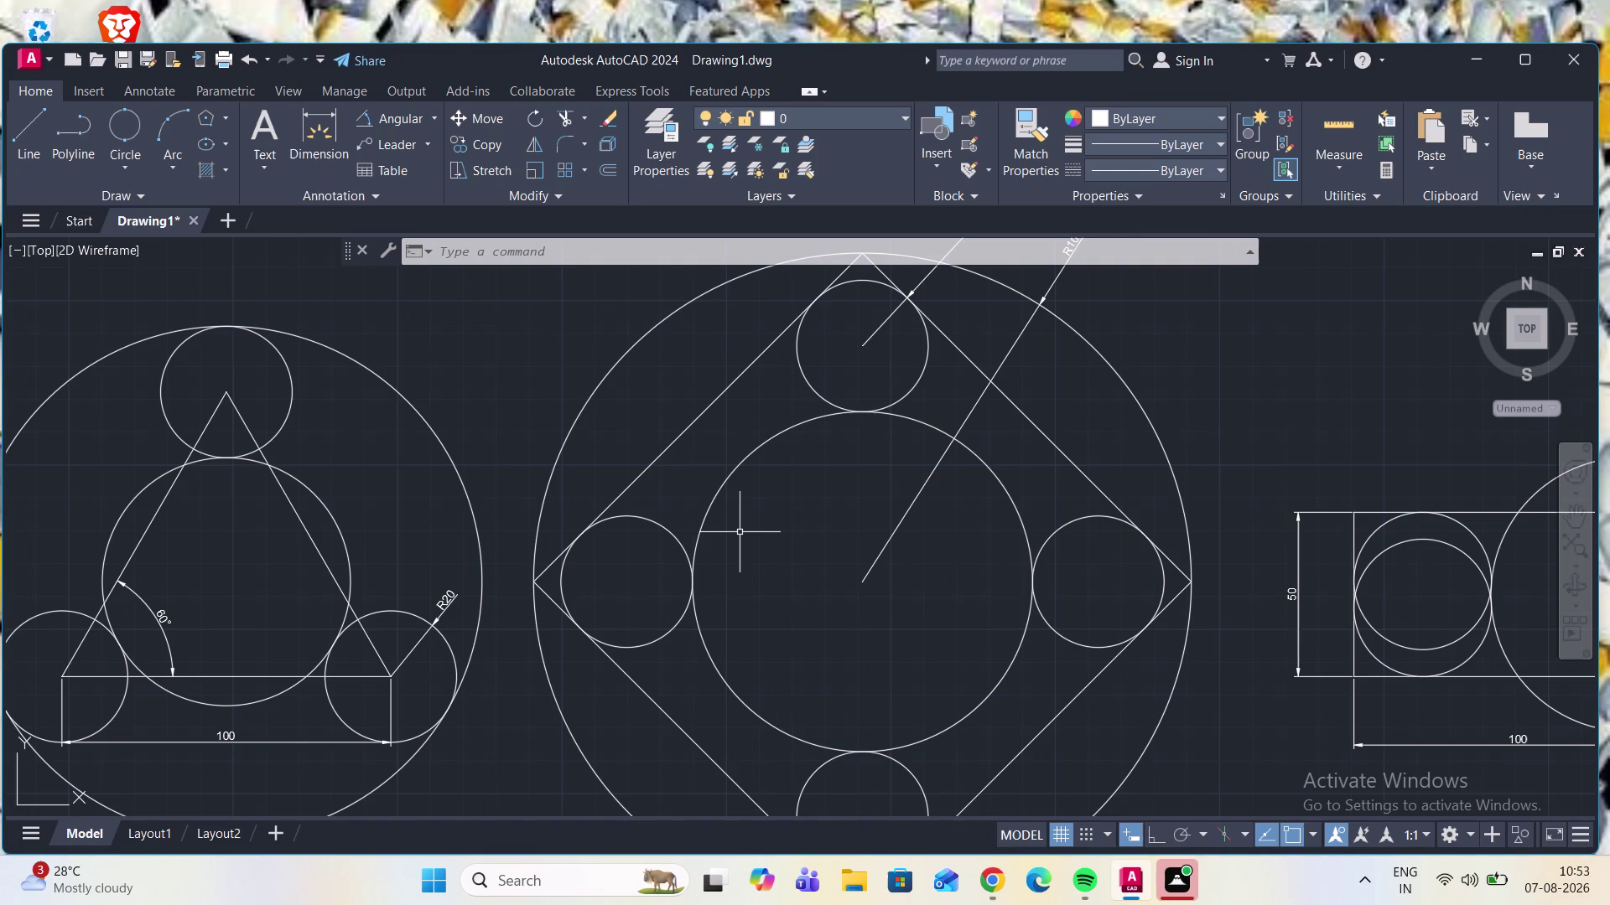
scroll(up, 3)
scroll(down, 3)
scroll(down, 3)
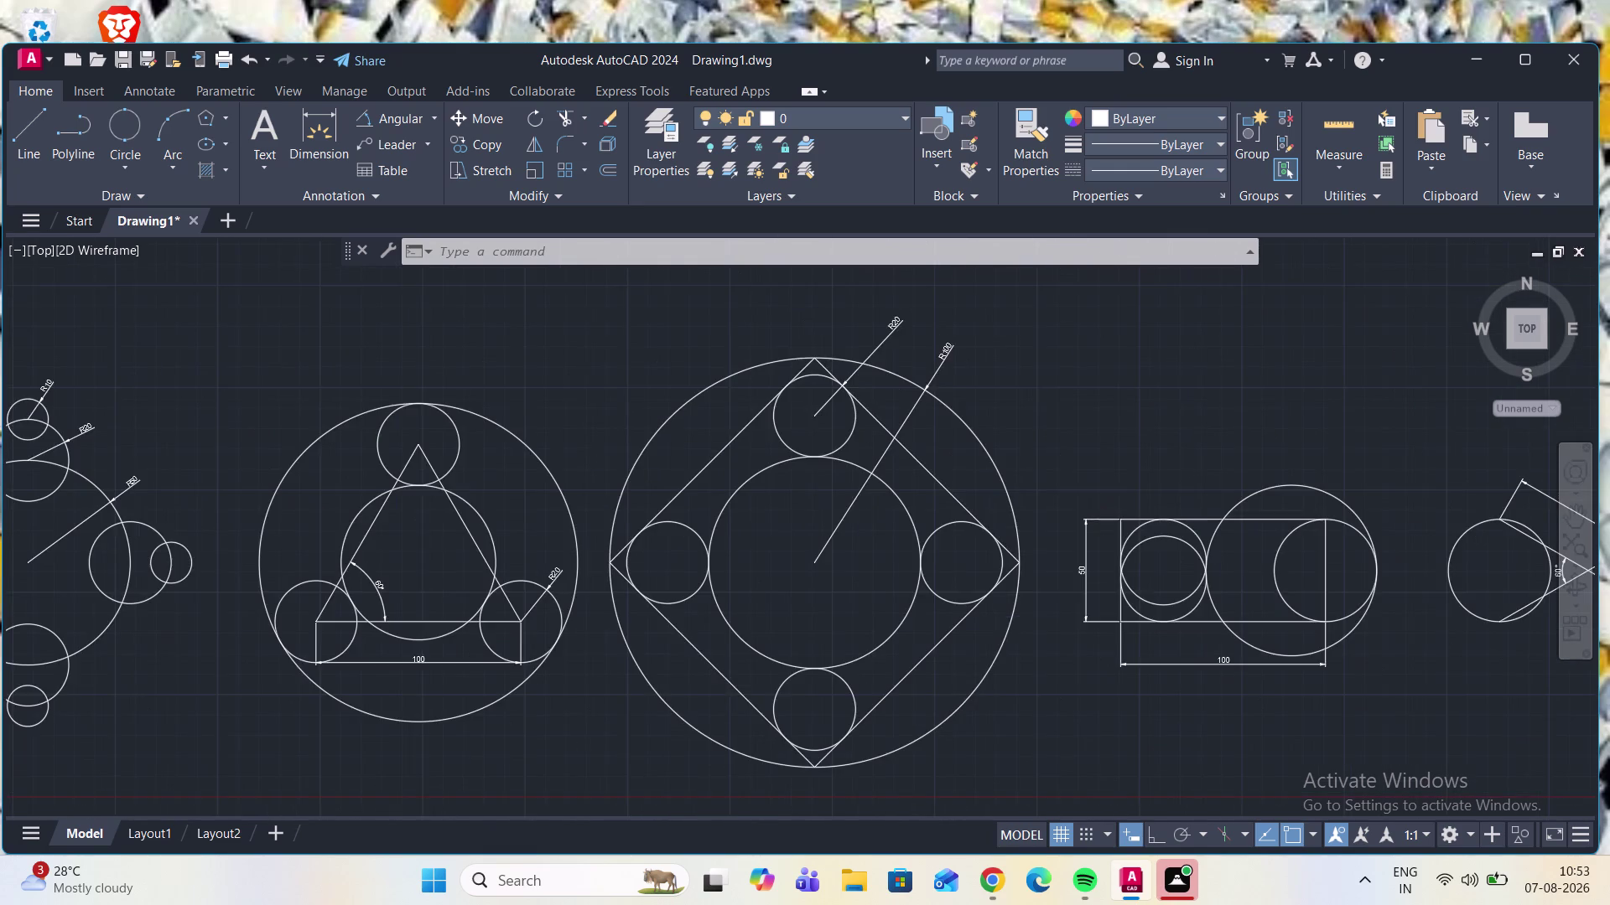
scroll(down, 3)
scroll(up, 3)
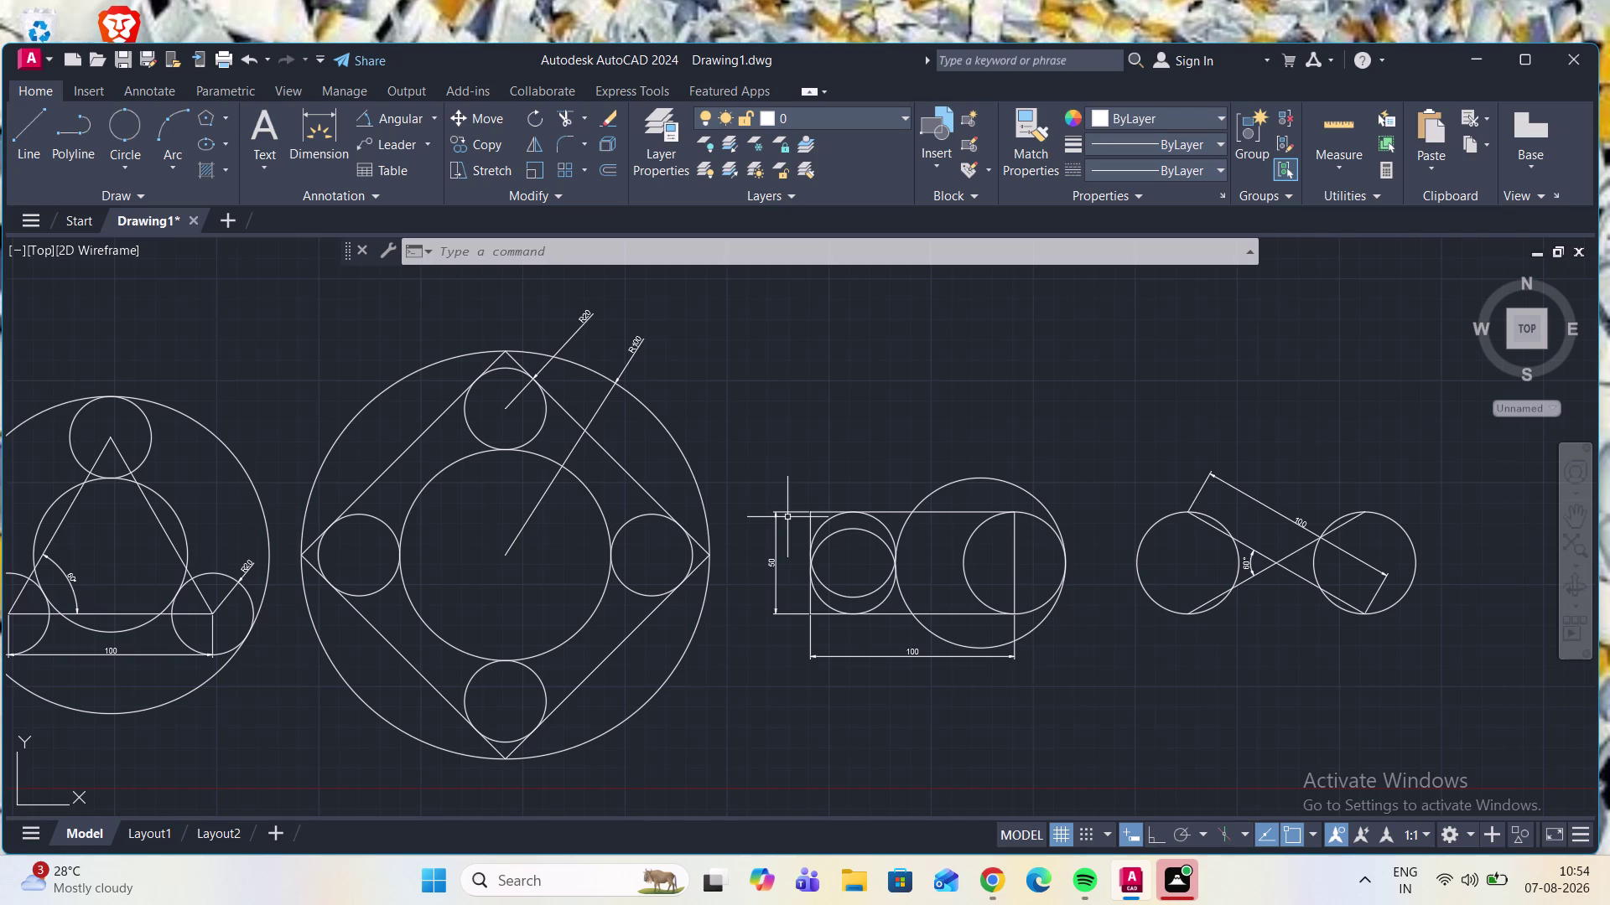
scroll(up, 3)
scroll(down, 3)
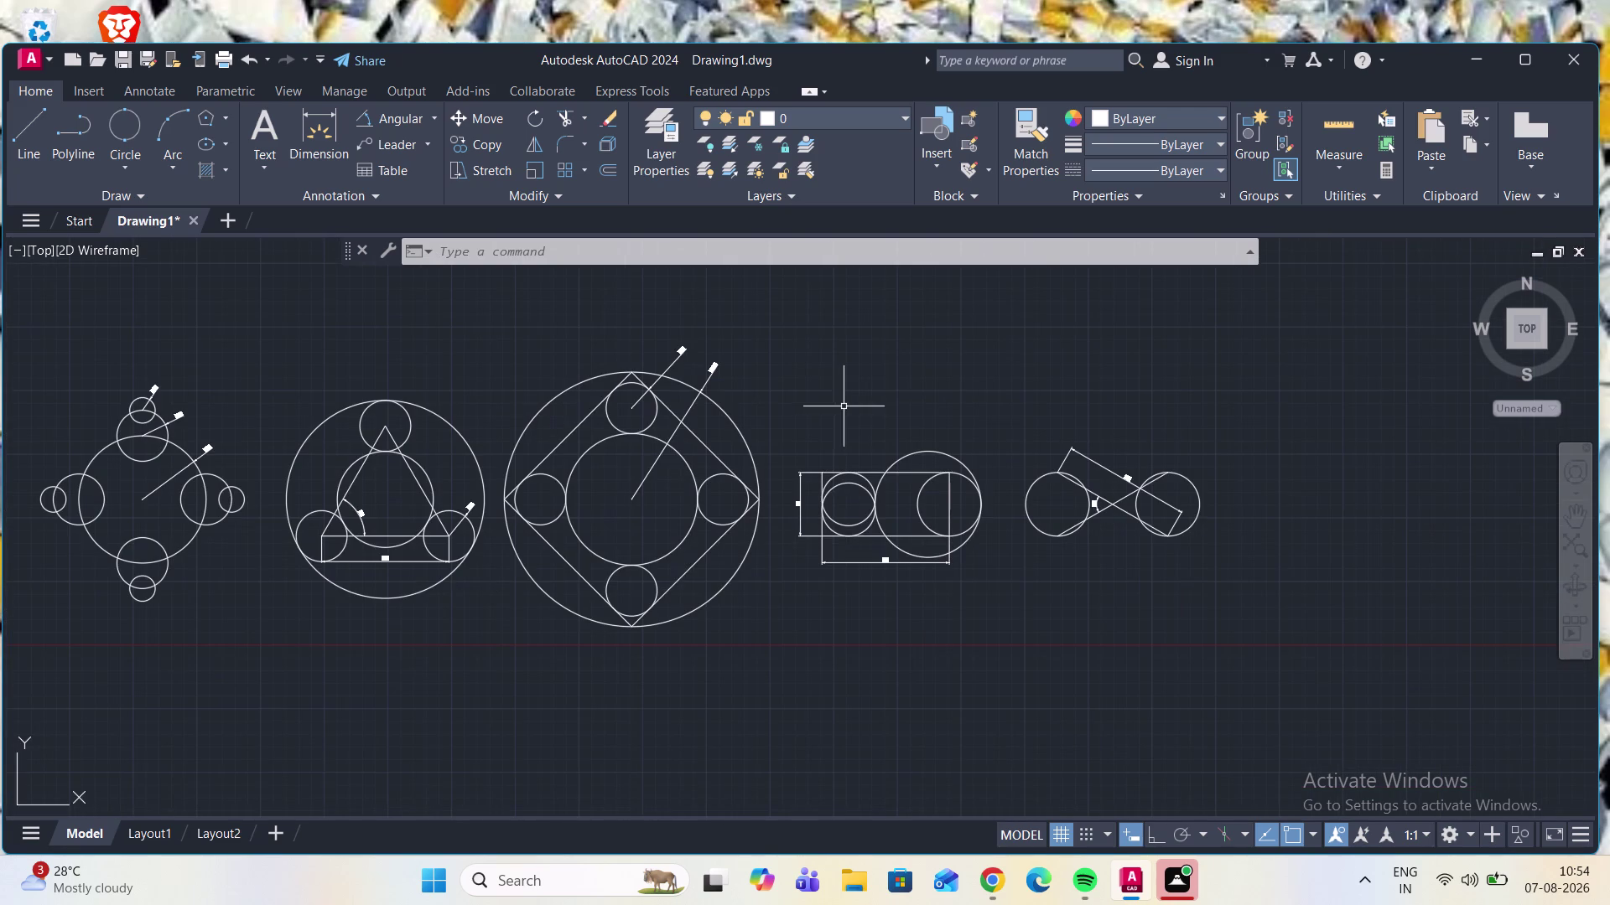
scroll(up, 3)
scroll(down, 3)
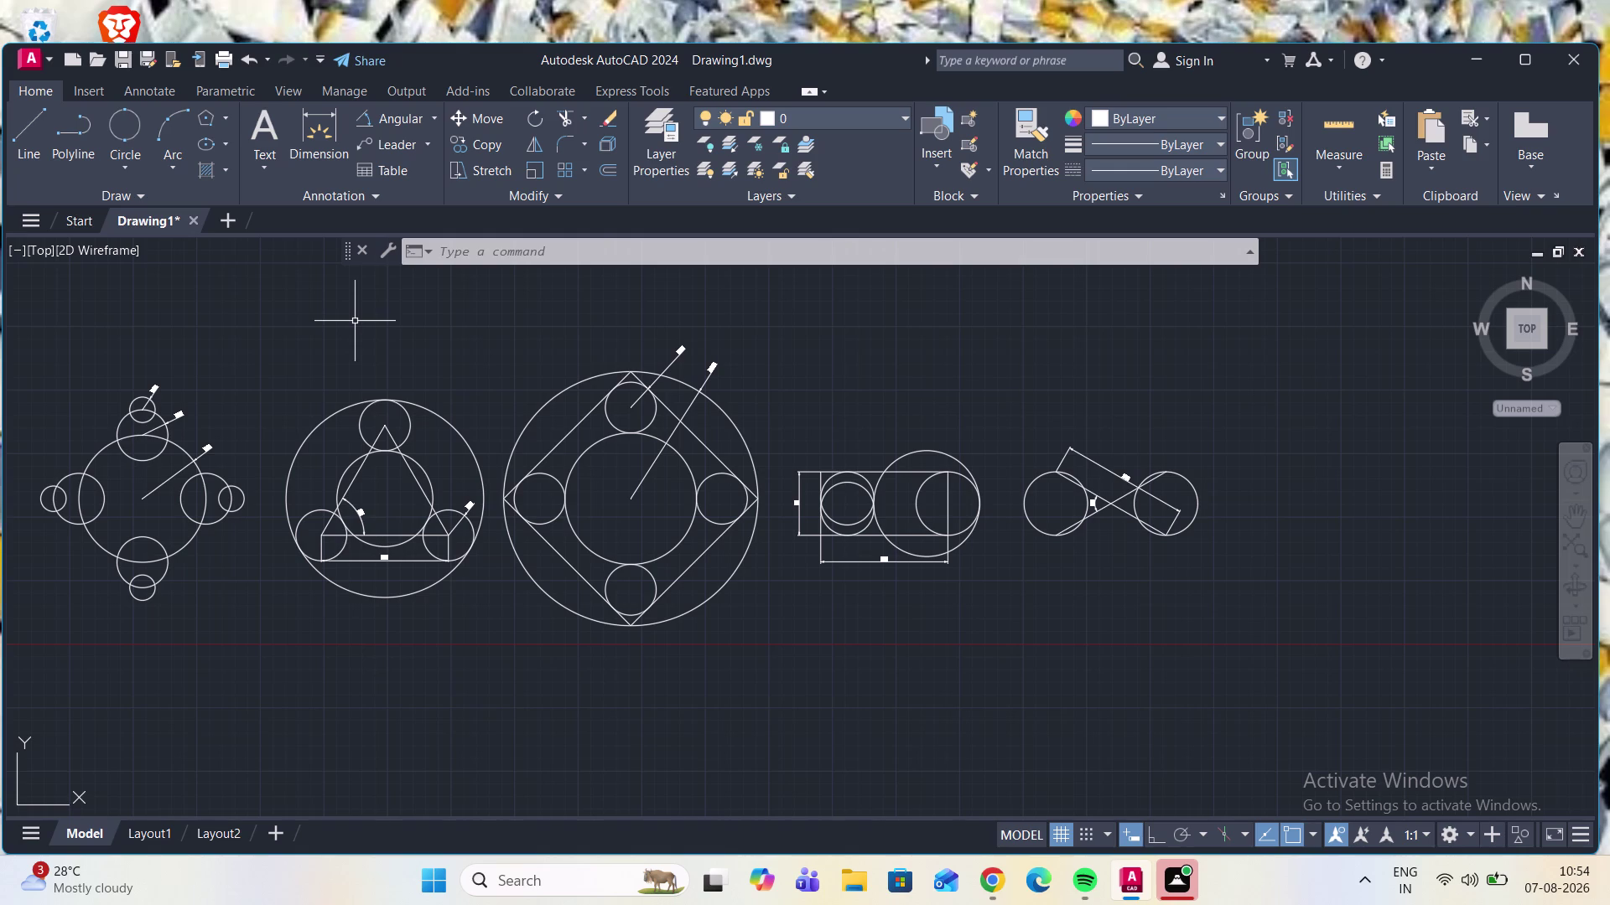
scroll(down, 3)
scroll(up, 3)
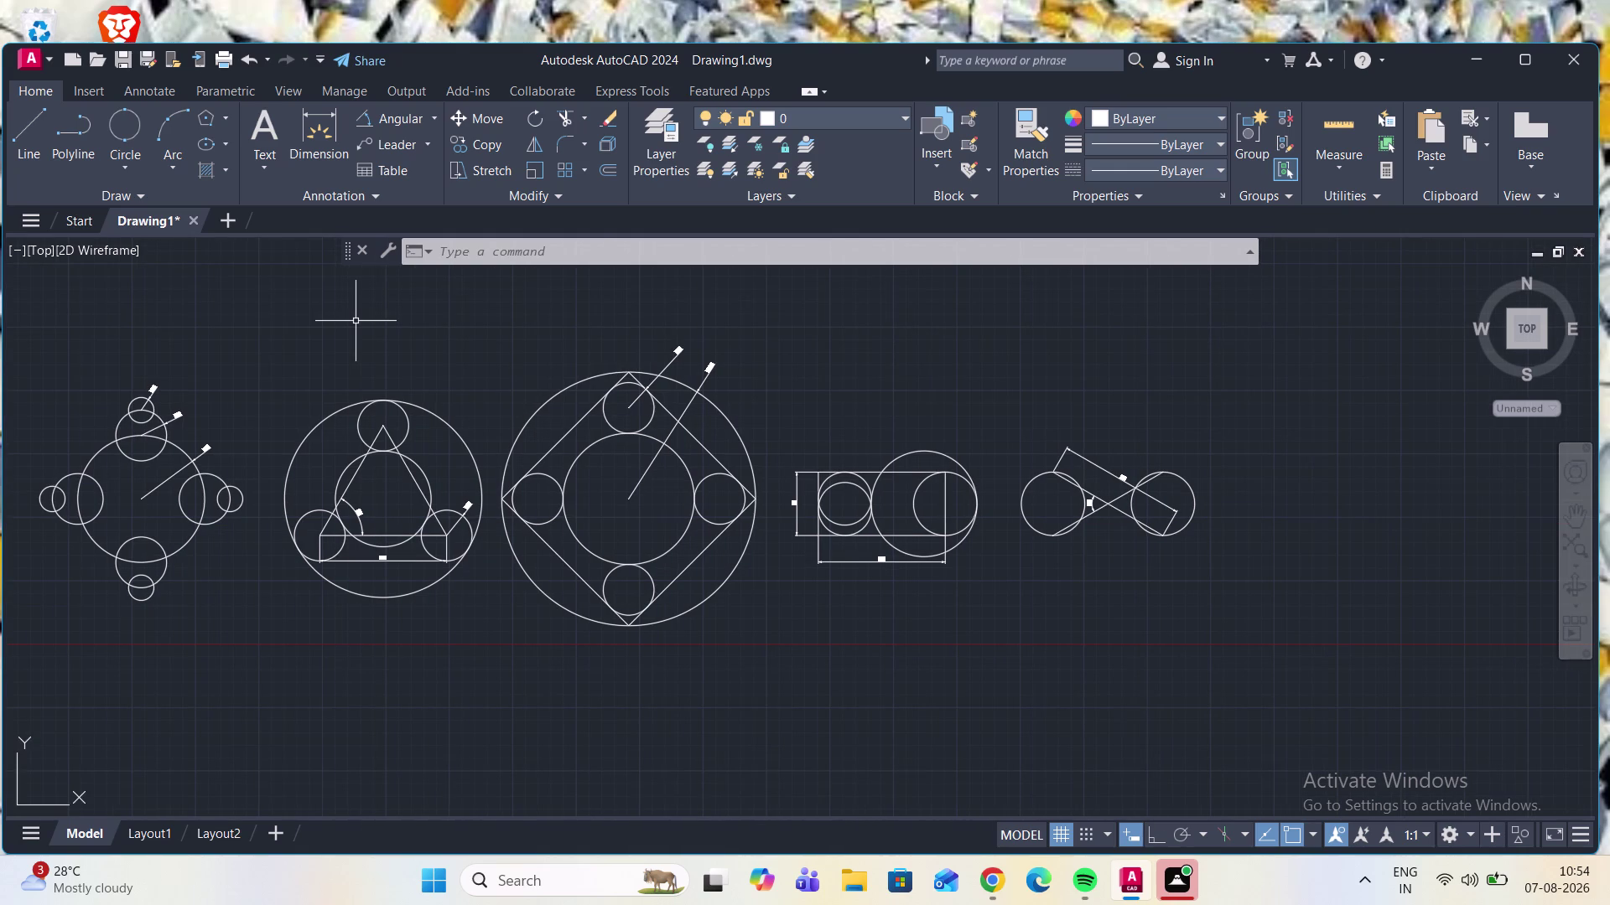
scroll(down, 3)
scroll(up, 3)
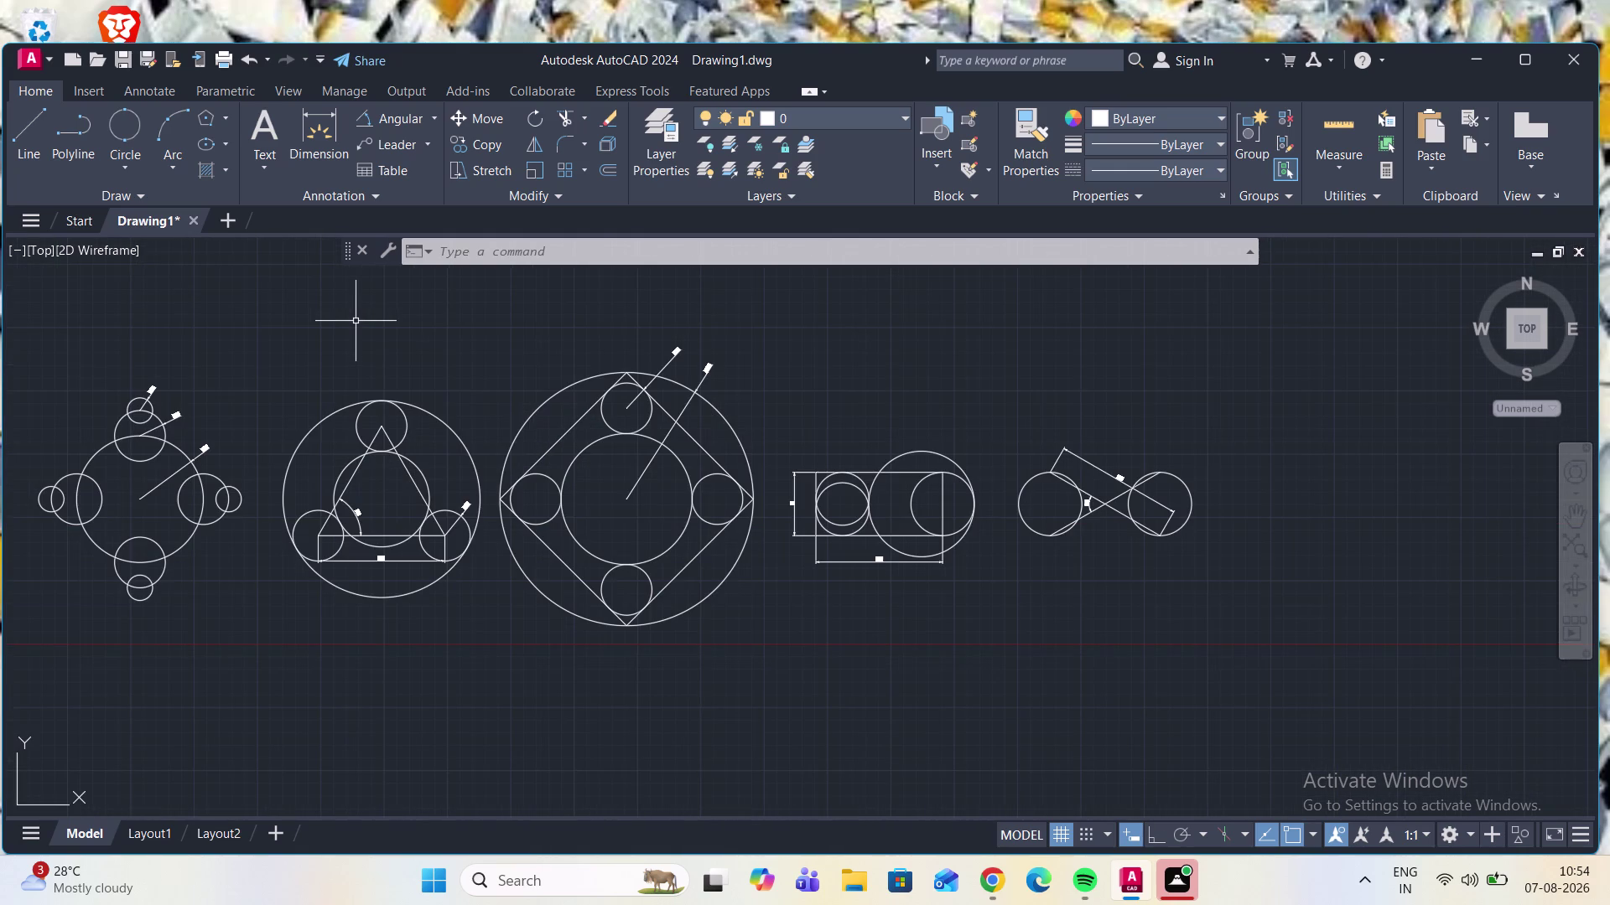
scroll(up, 3)
scroll(up, 3)
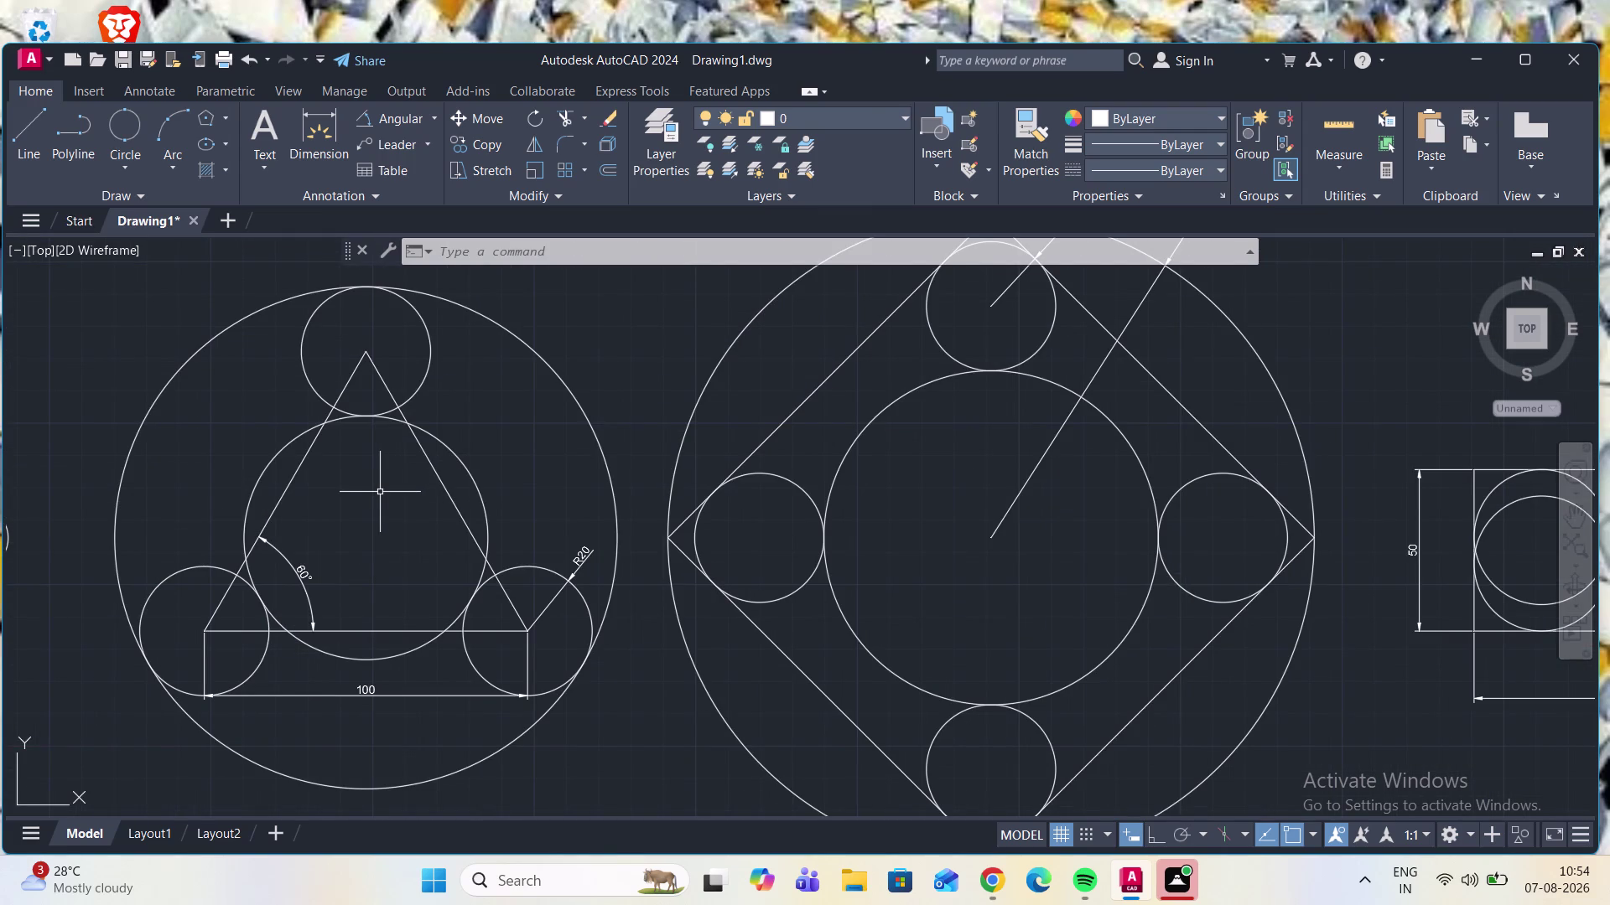
click(1529, 65)
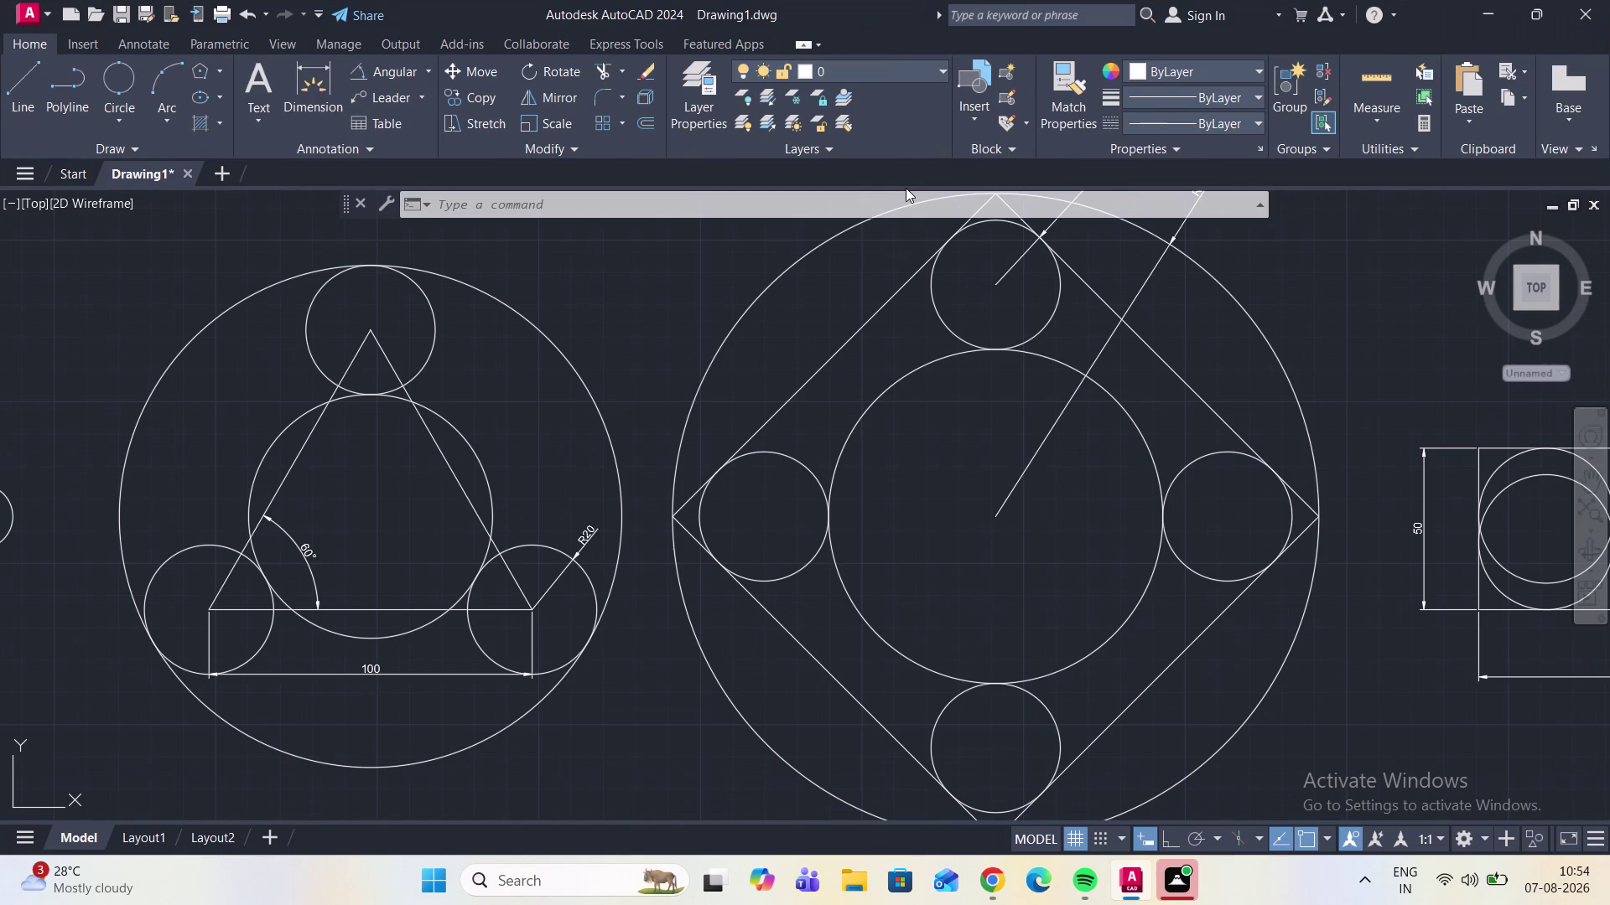
Zoom in on the four-circle, triangle, square-in-circle and rectangle constructions until they fill the view.
scroll(down, 3)
scroll(down, 3)
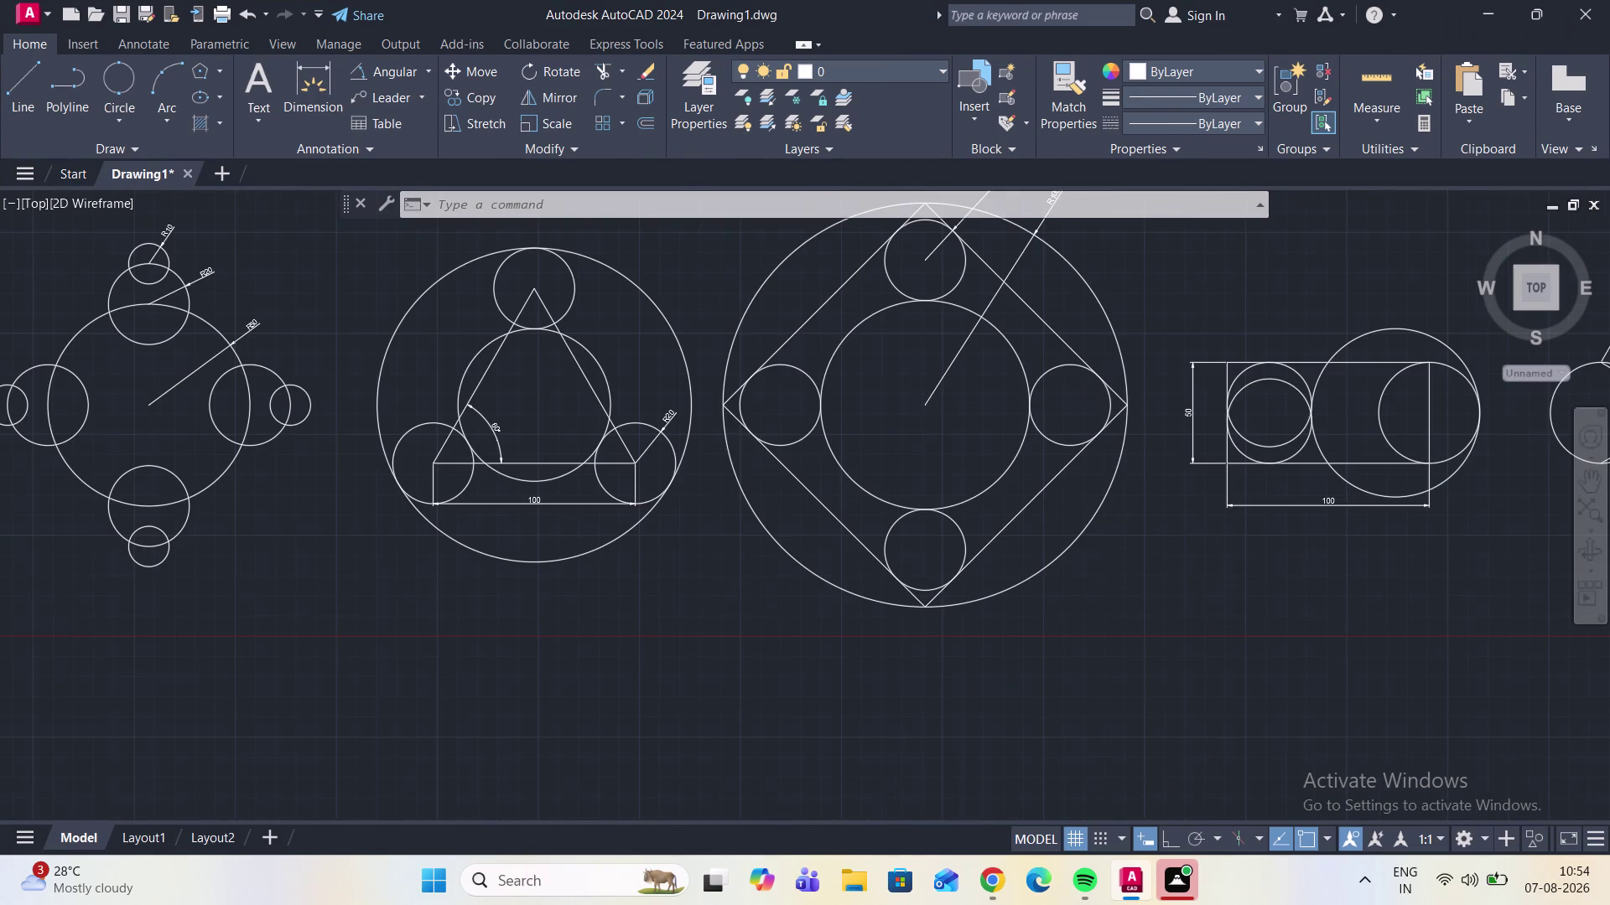
scroll(down, 3)
scroll(up, 3)
scroll(up, 3)
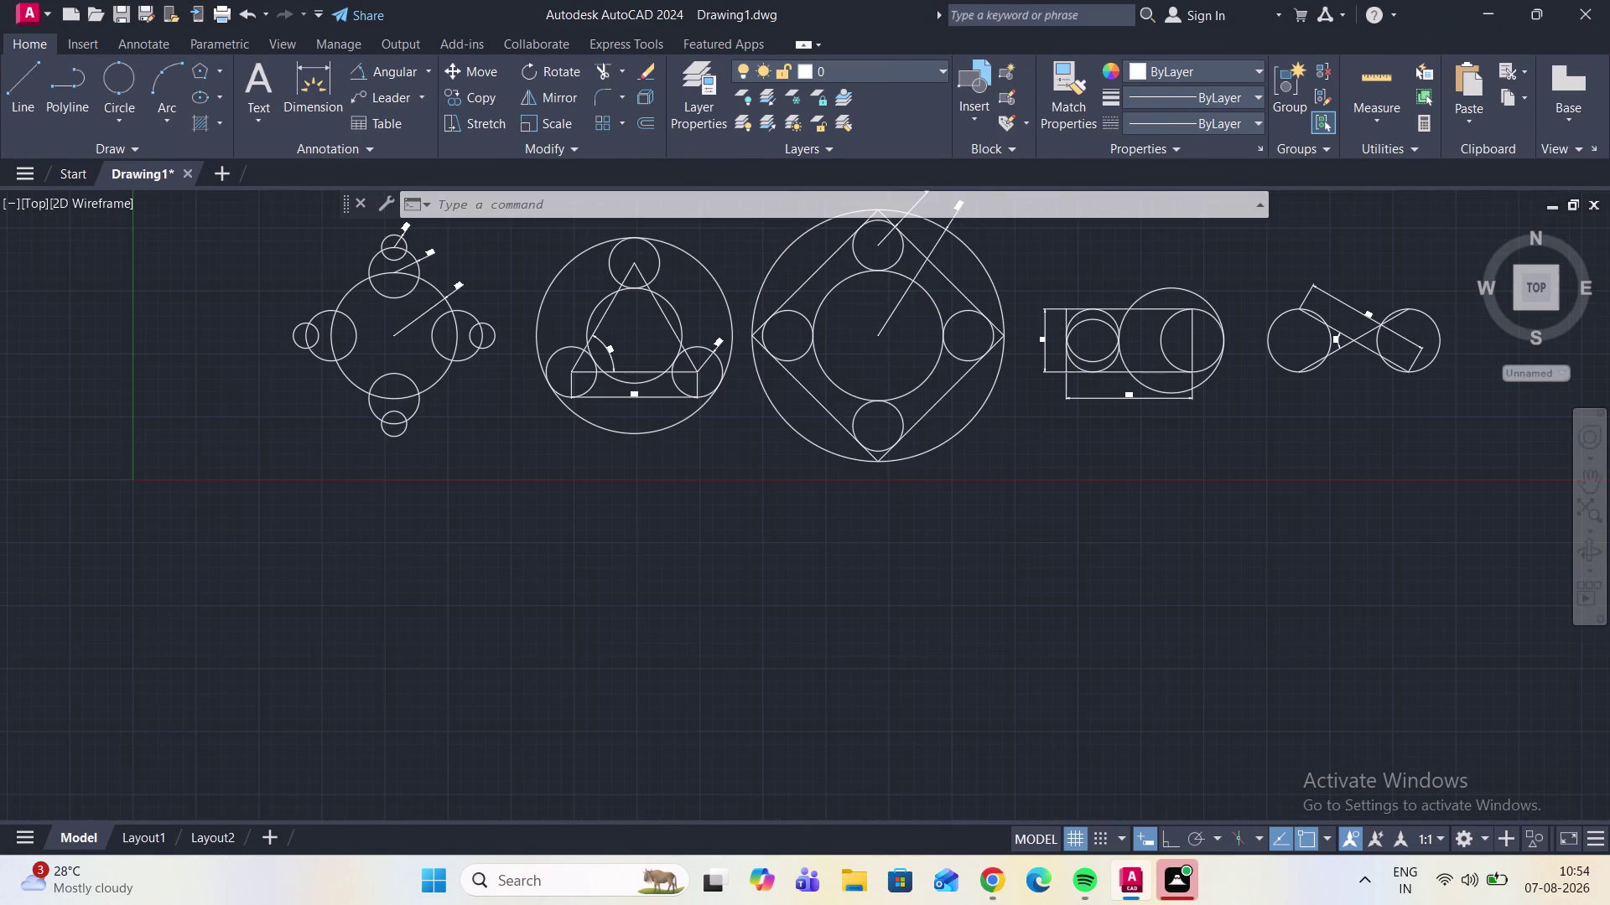
click(1600, 504)
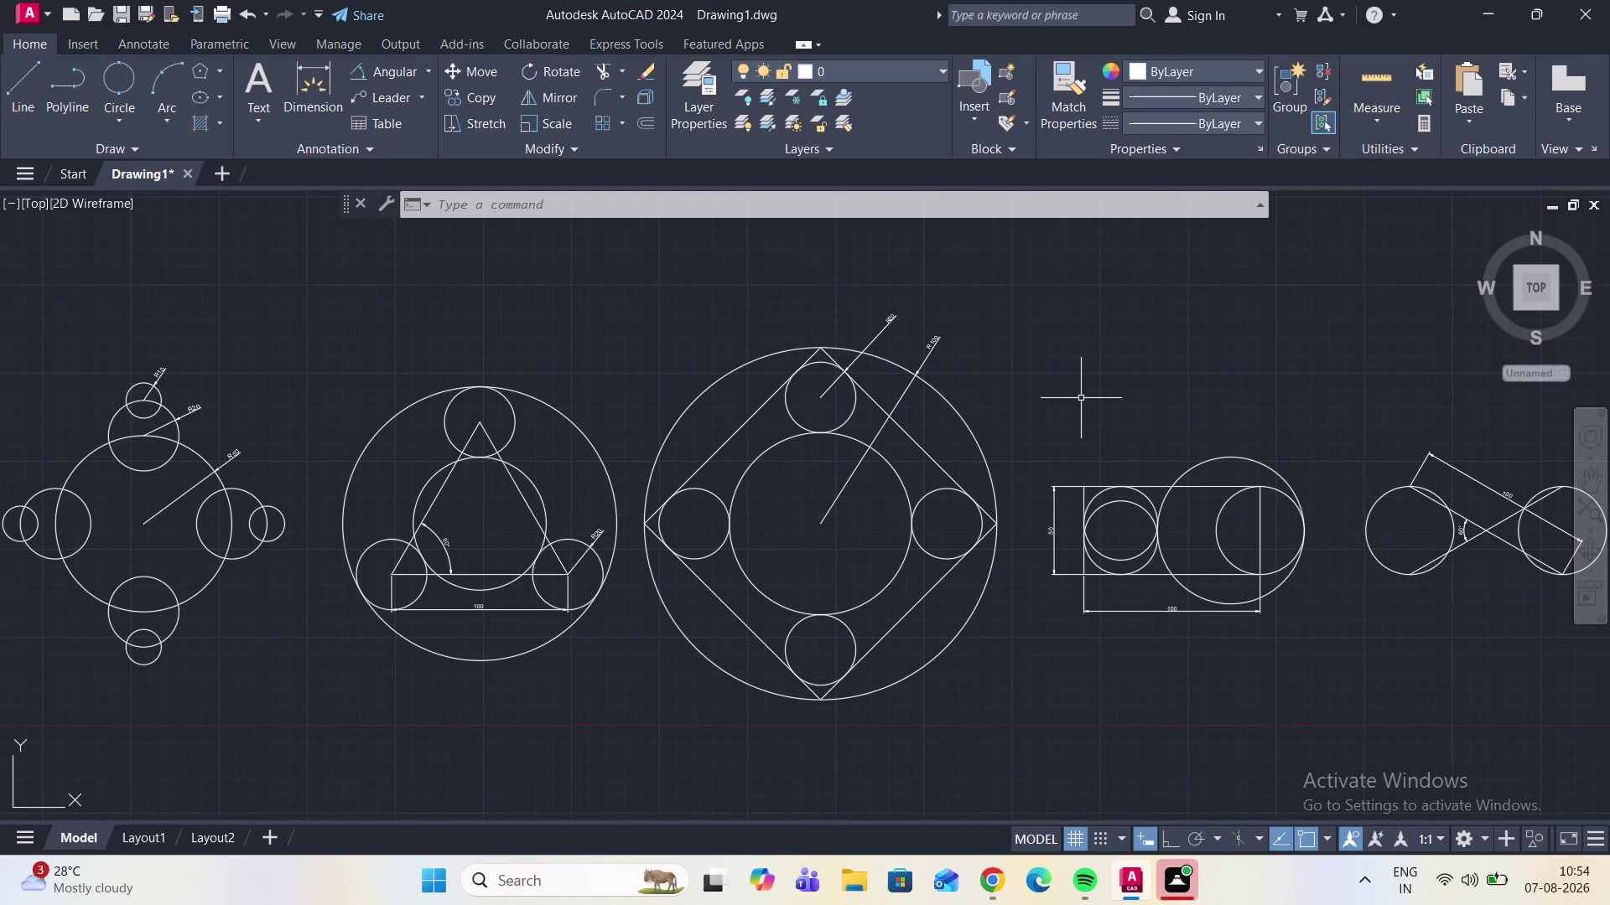
scroll(down, 3)
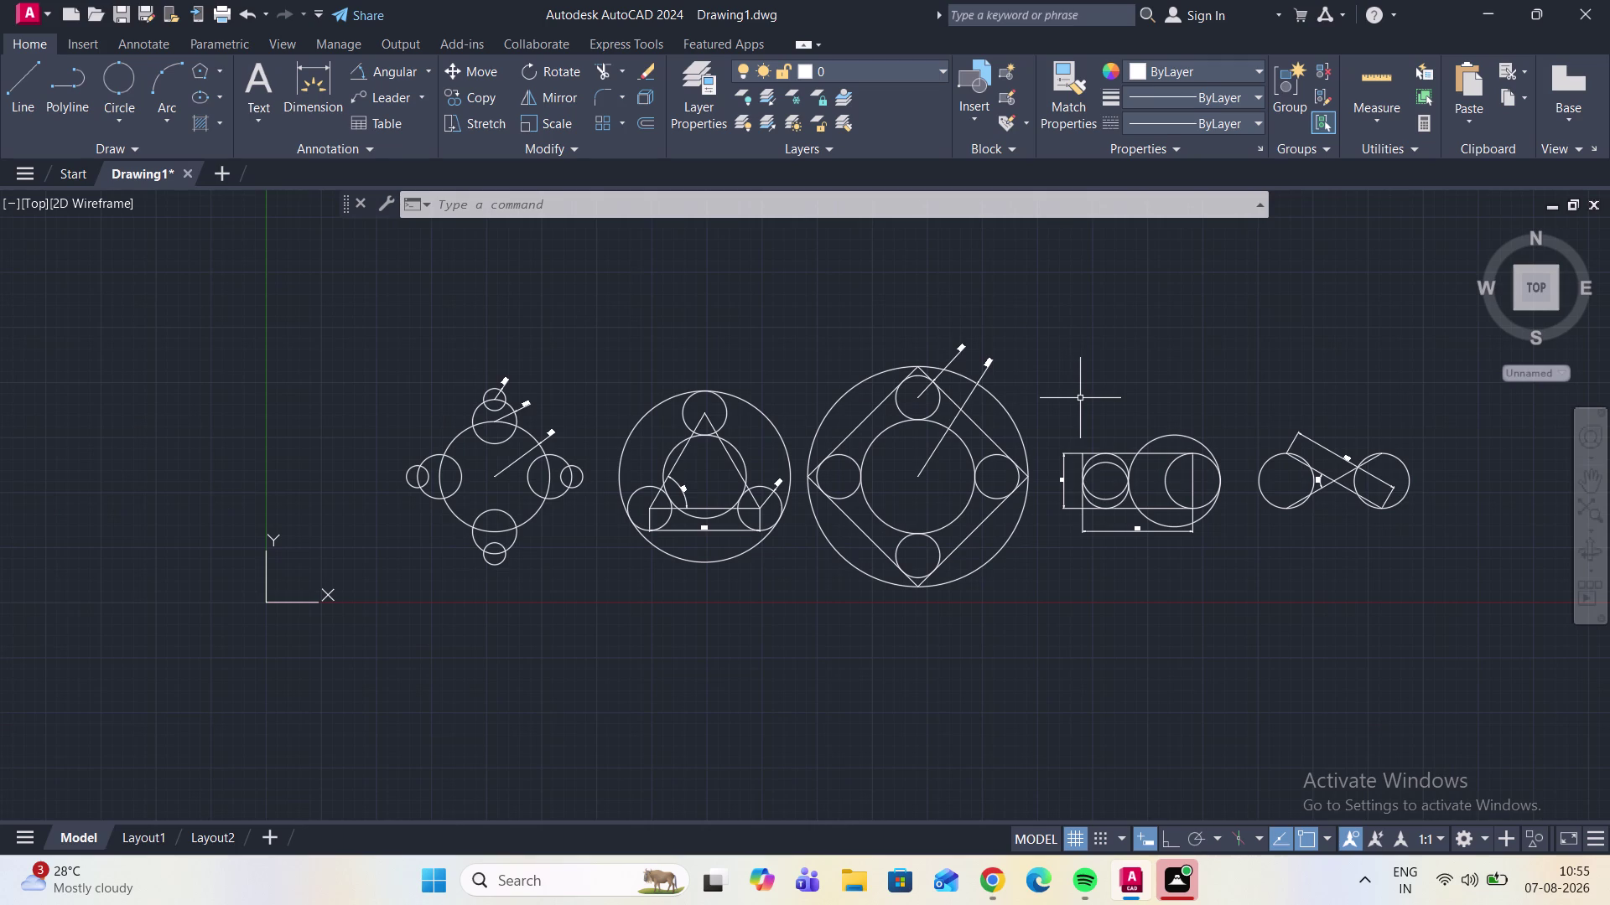
scroll(down, 3)
scroll(up, 3)
scroll(up, 3)
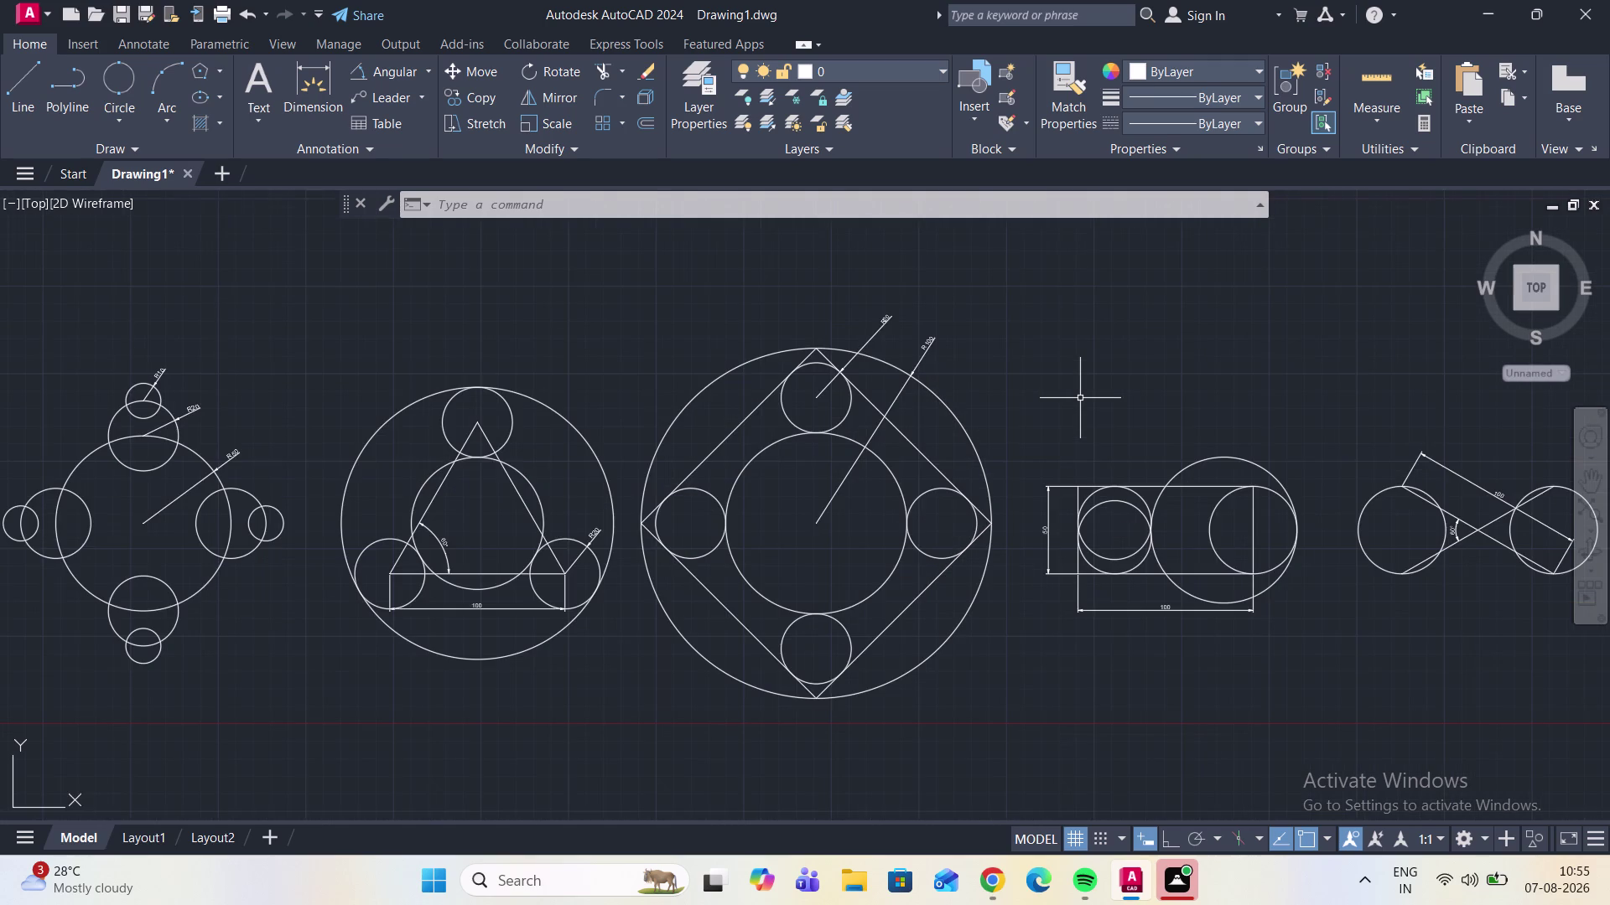
scroll(down, 3)
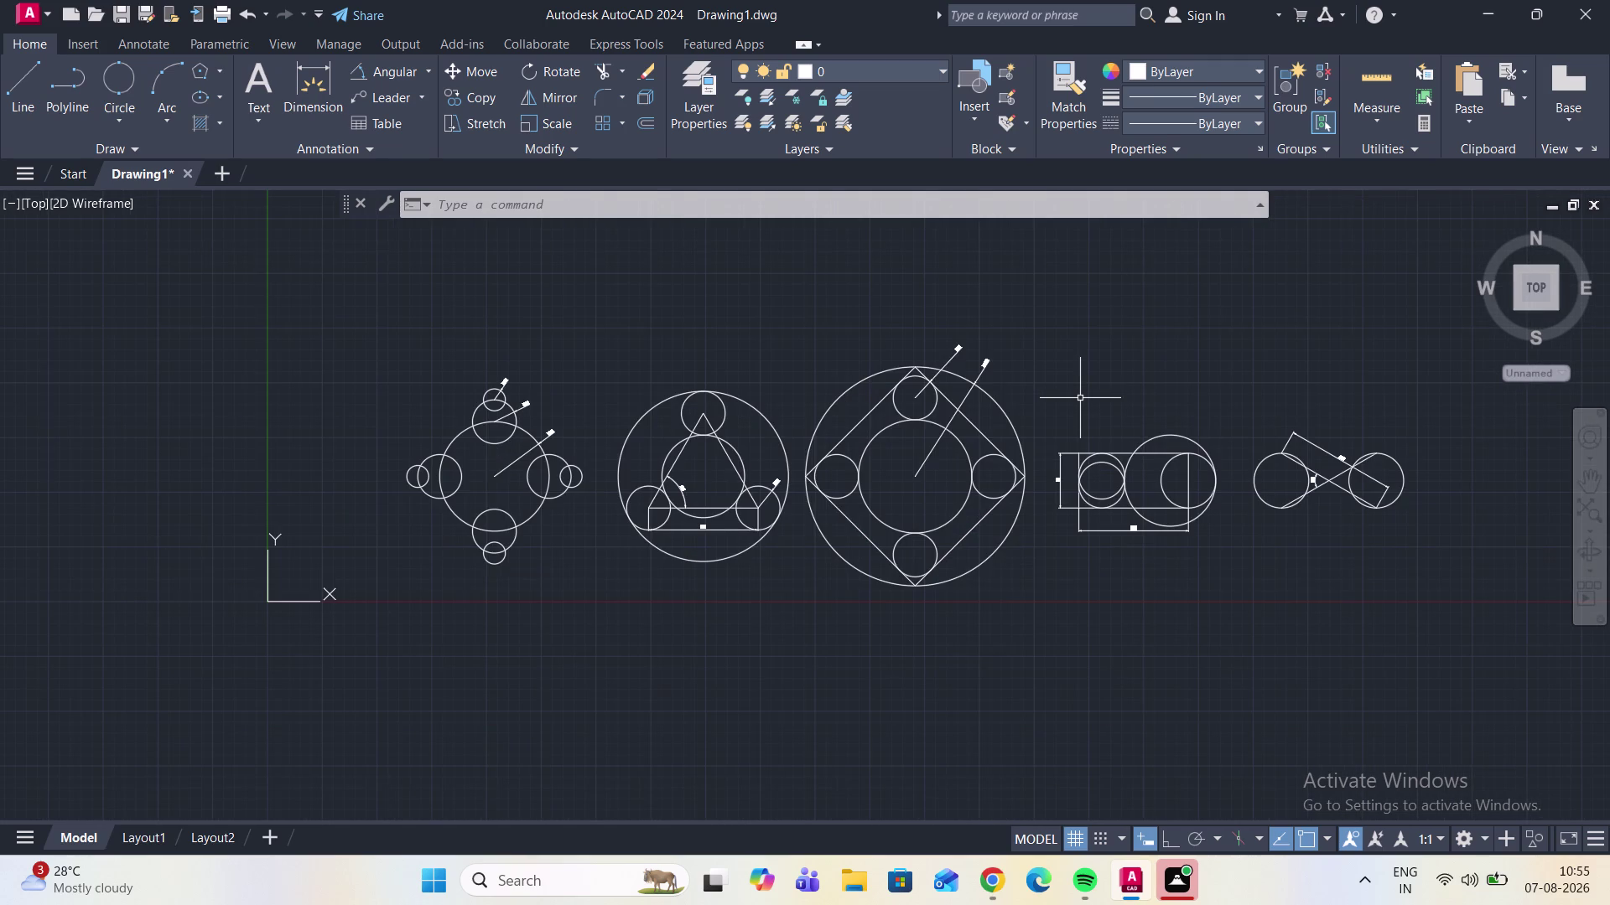
scroll(down, 3)
scroll(down, 3)
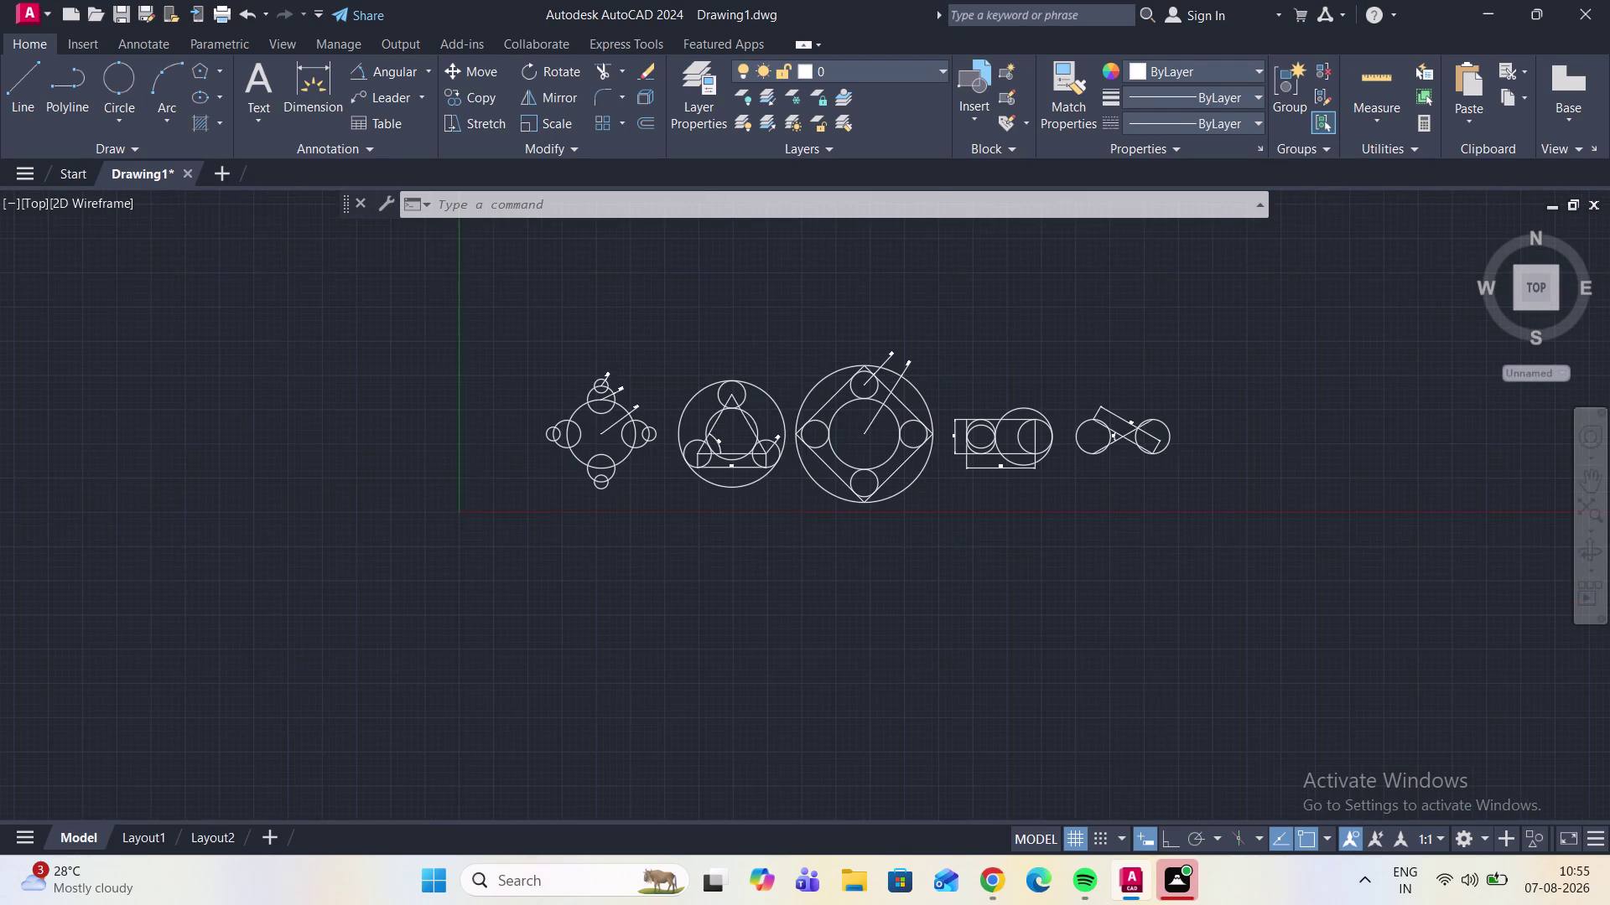
scroll(up, 3)
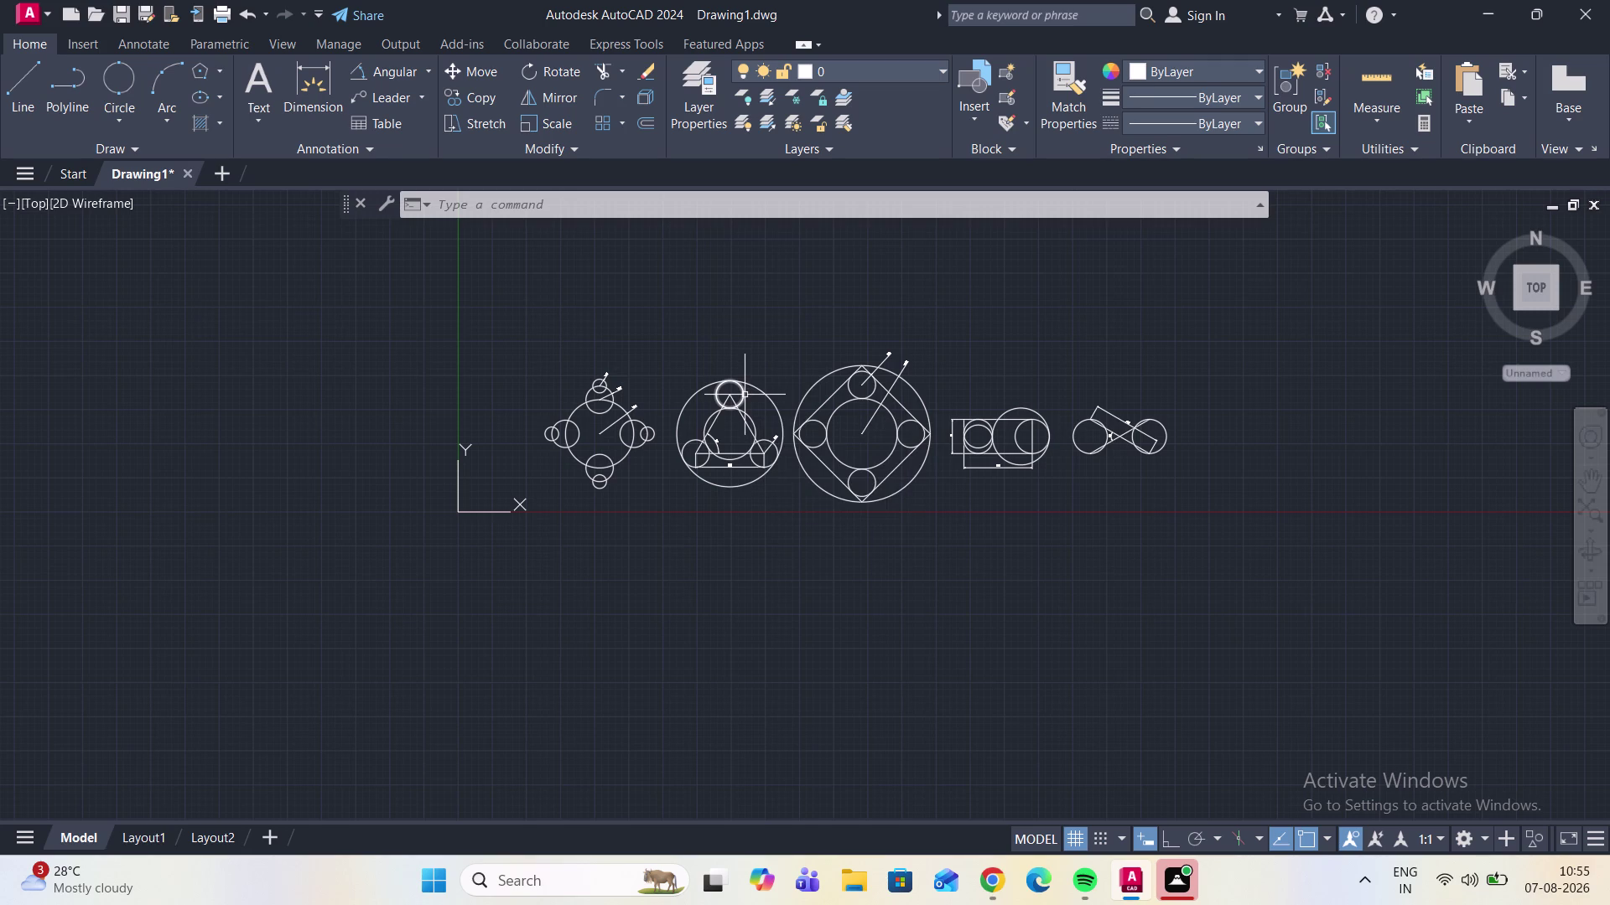
scroll(up, 3)
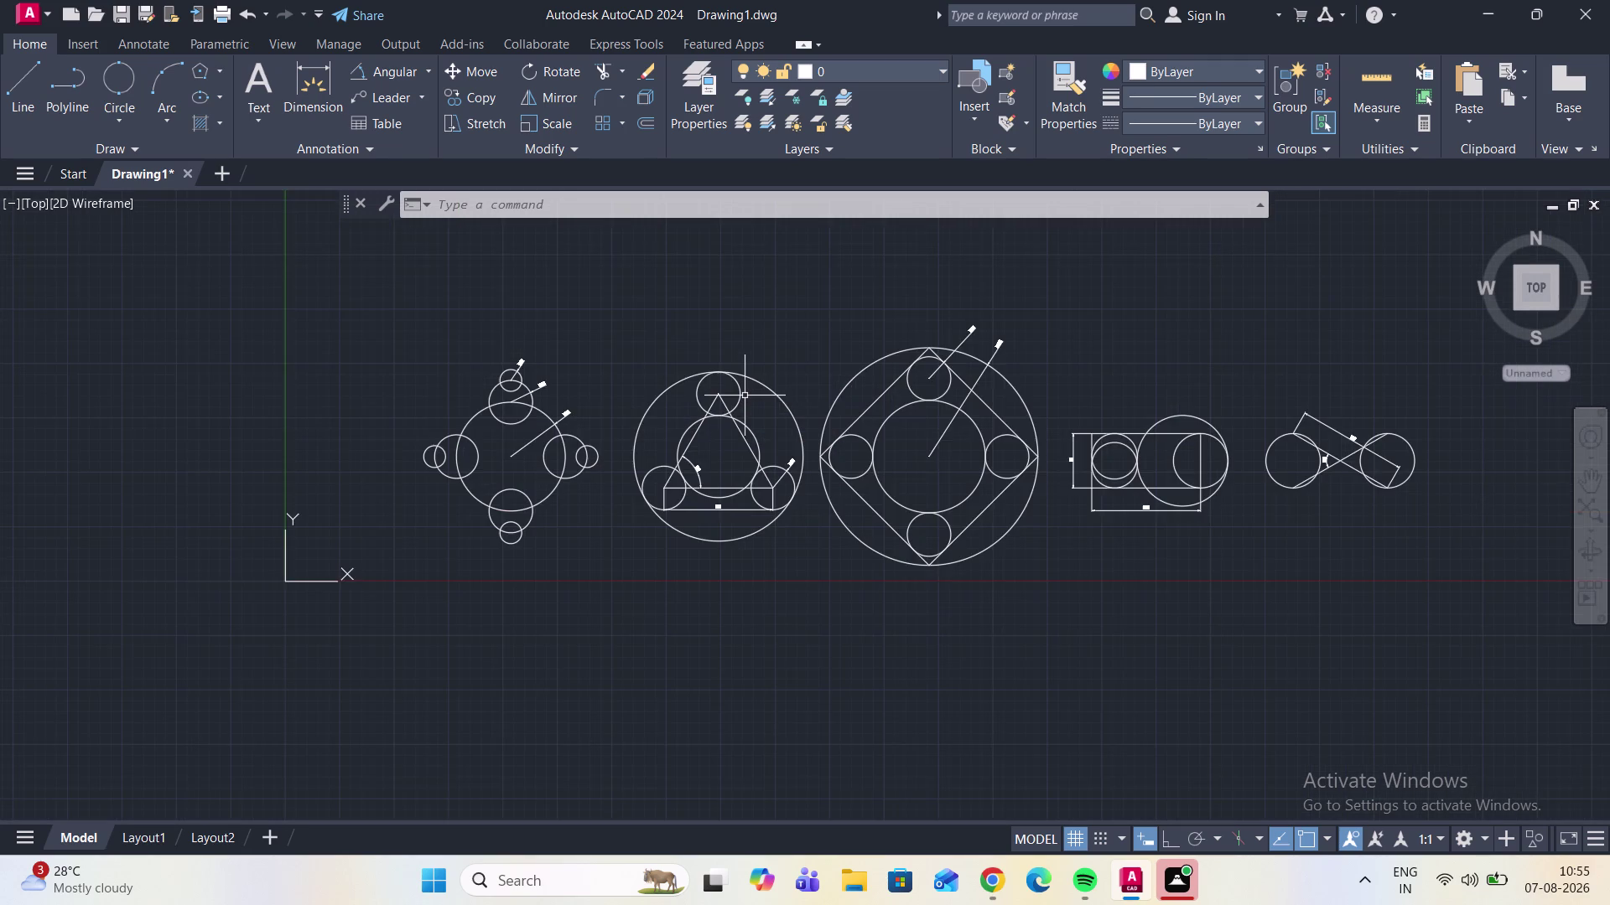
scroll(down, 3)
scroll(up, 3)
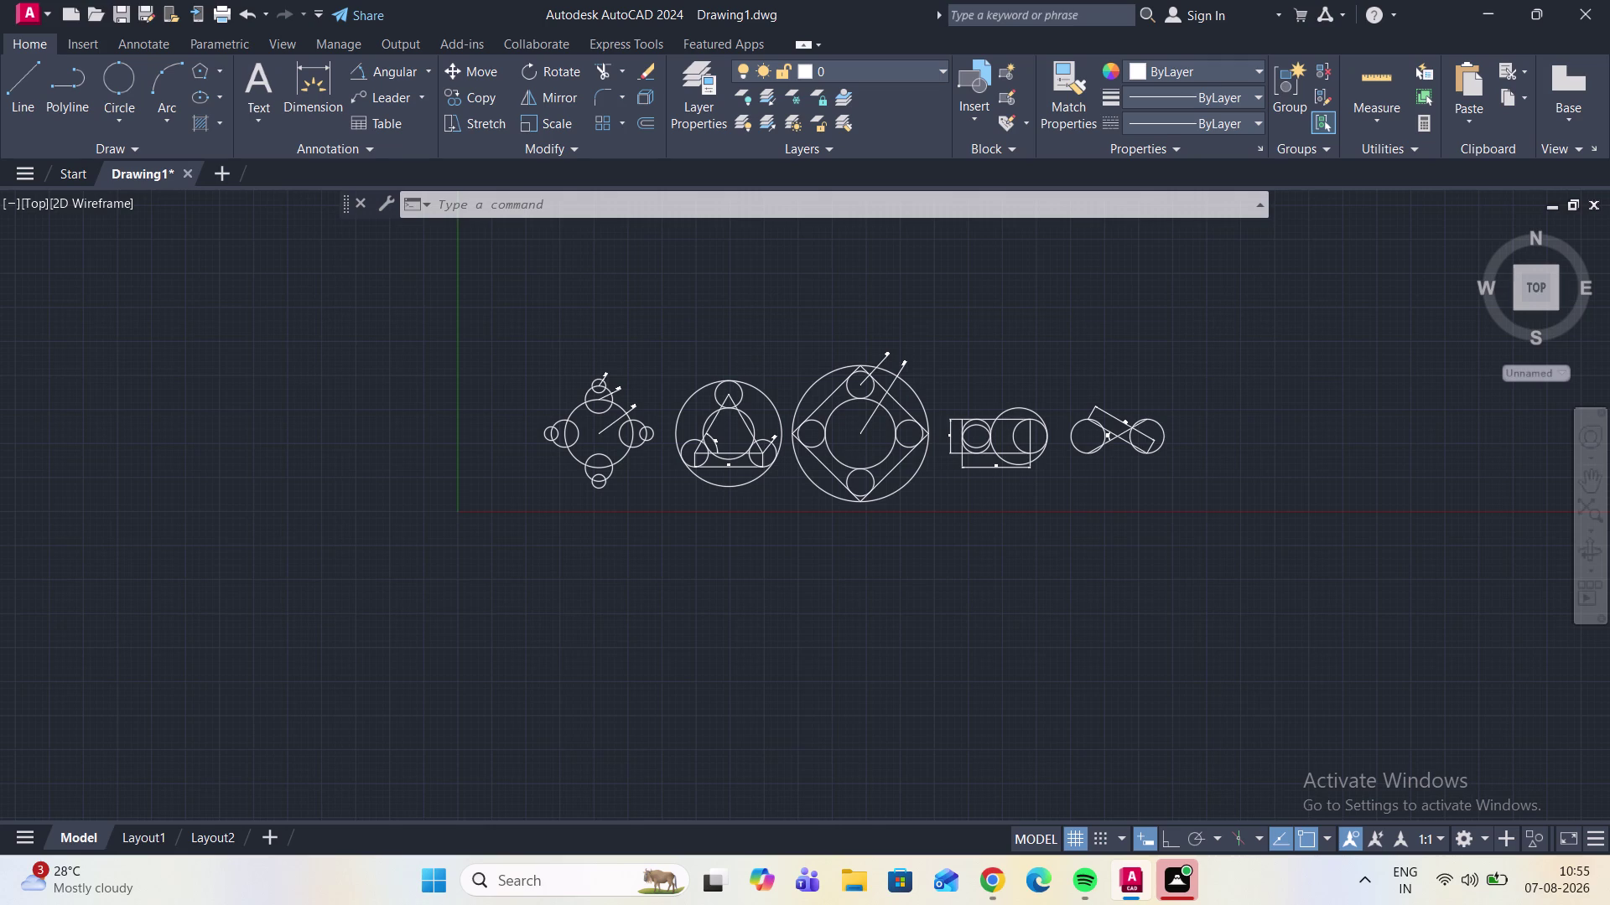
scroll(down, 3)
scroll(up, 3)
scroll(up, 3)
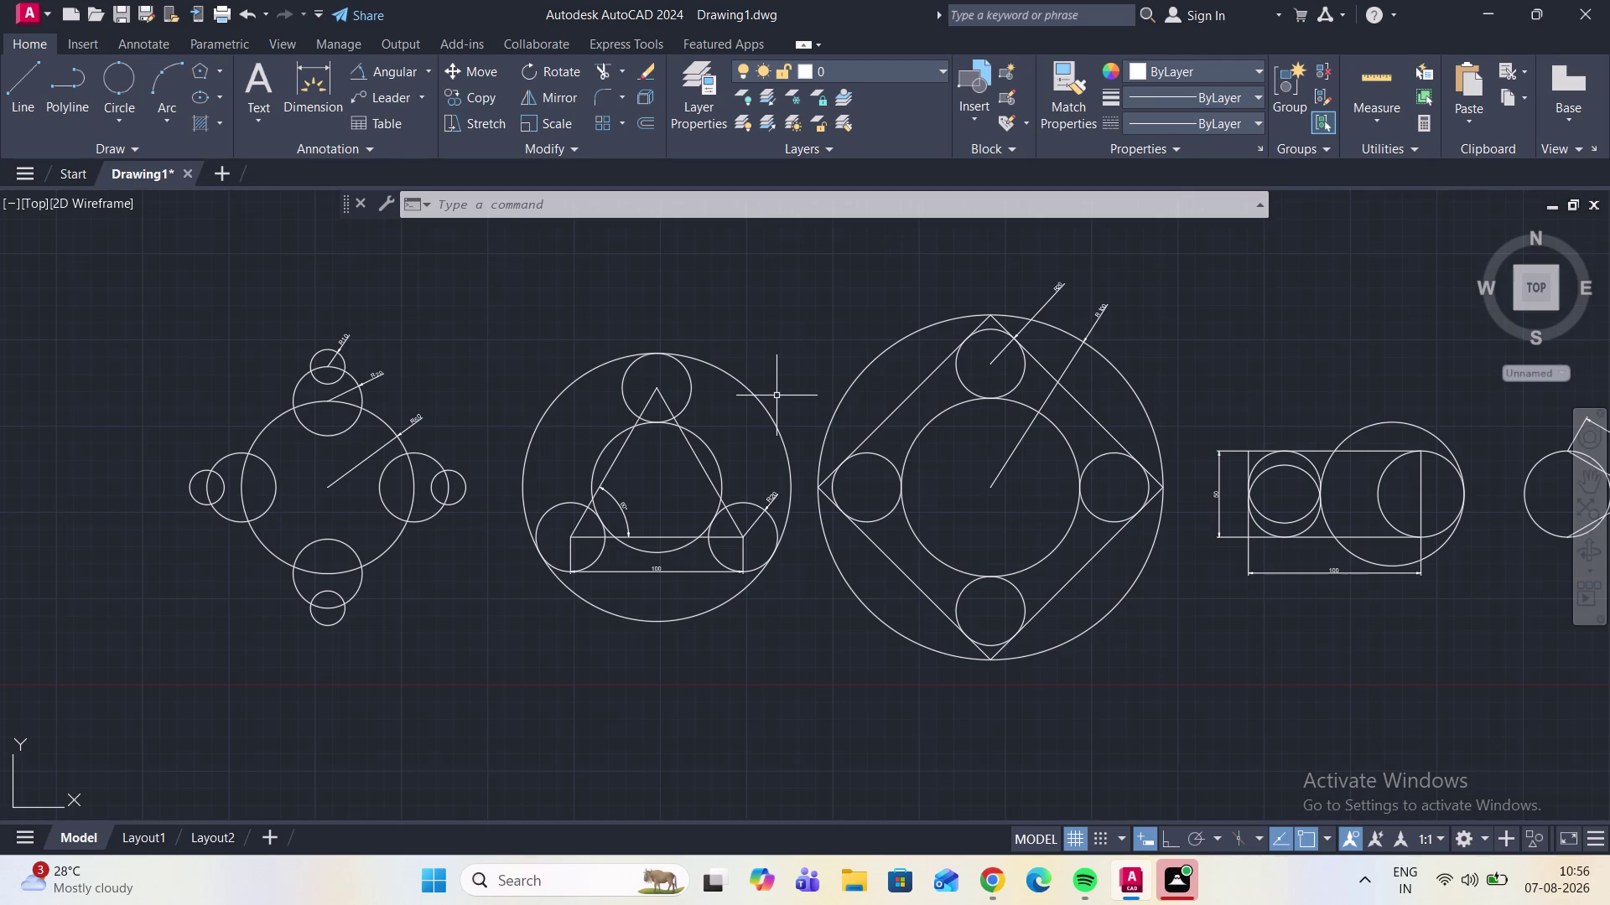
scroll(down, 3)
scroll(up, 3)
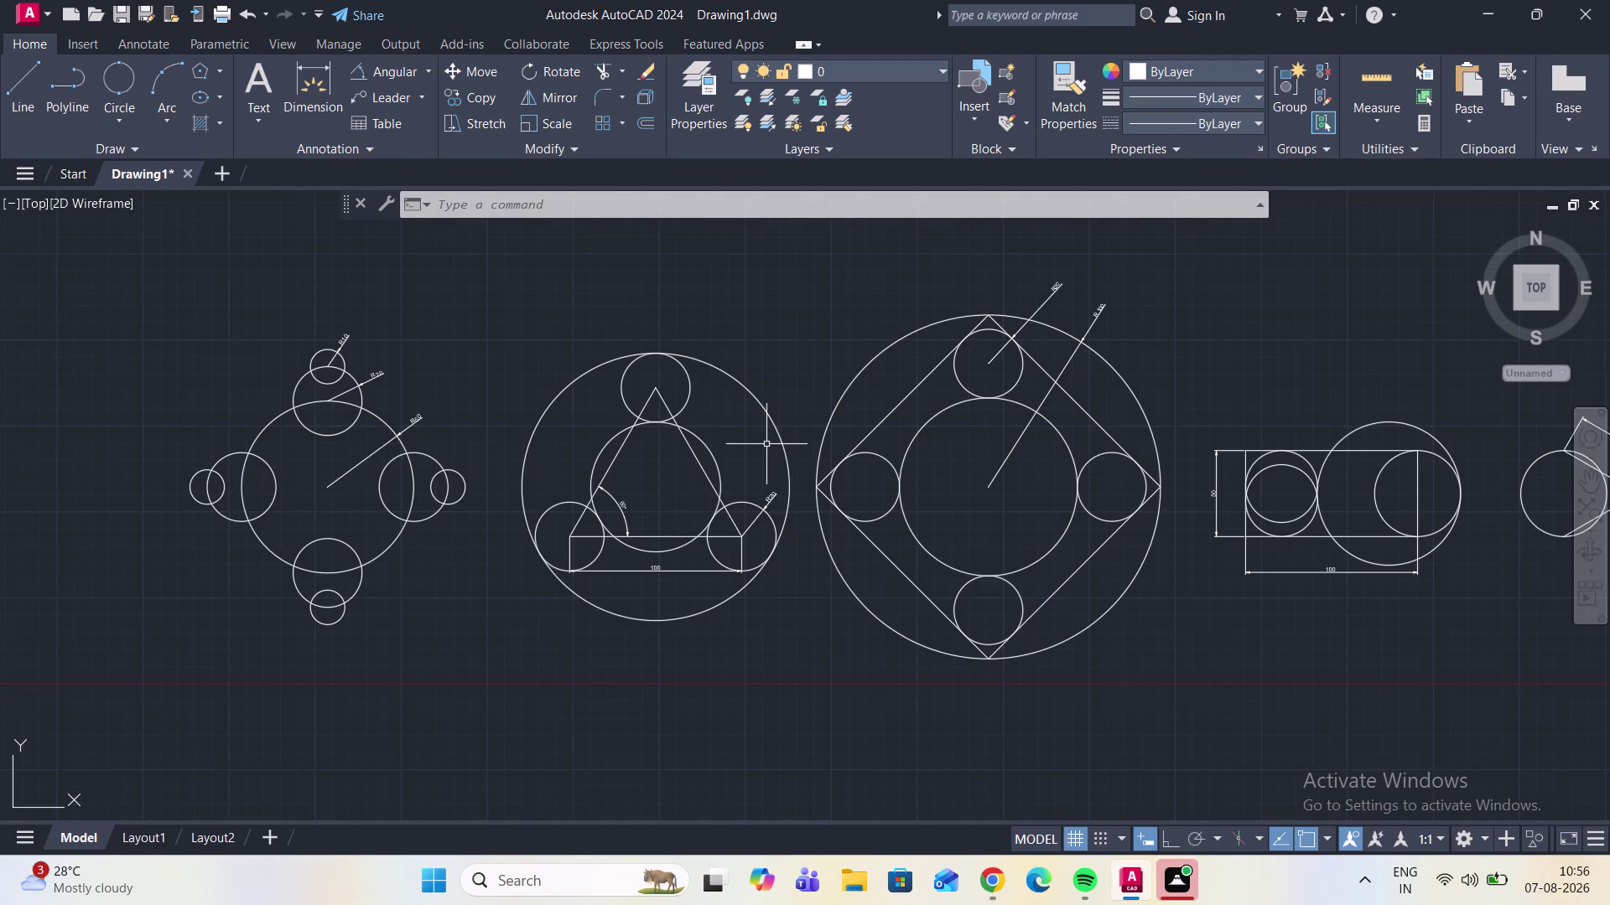
scroll(up, 3)
scroll(down, 3)
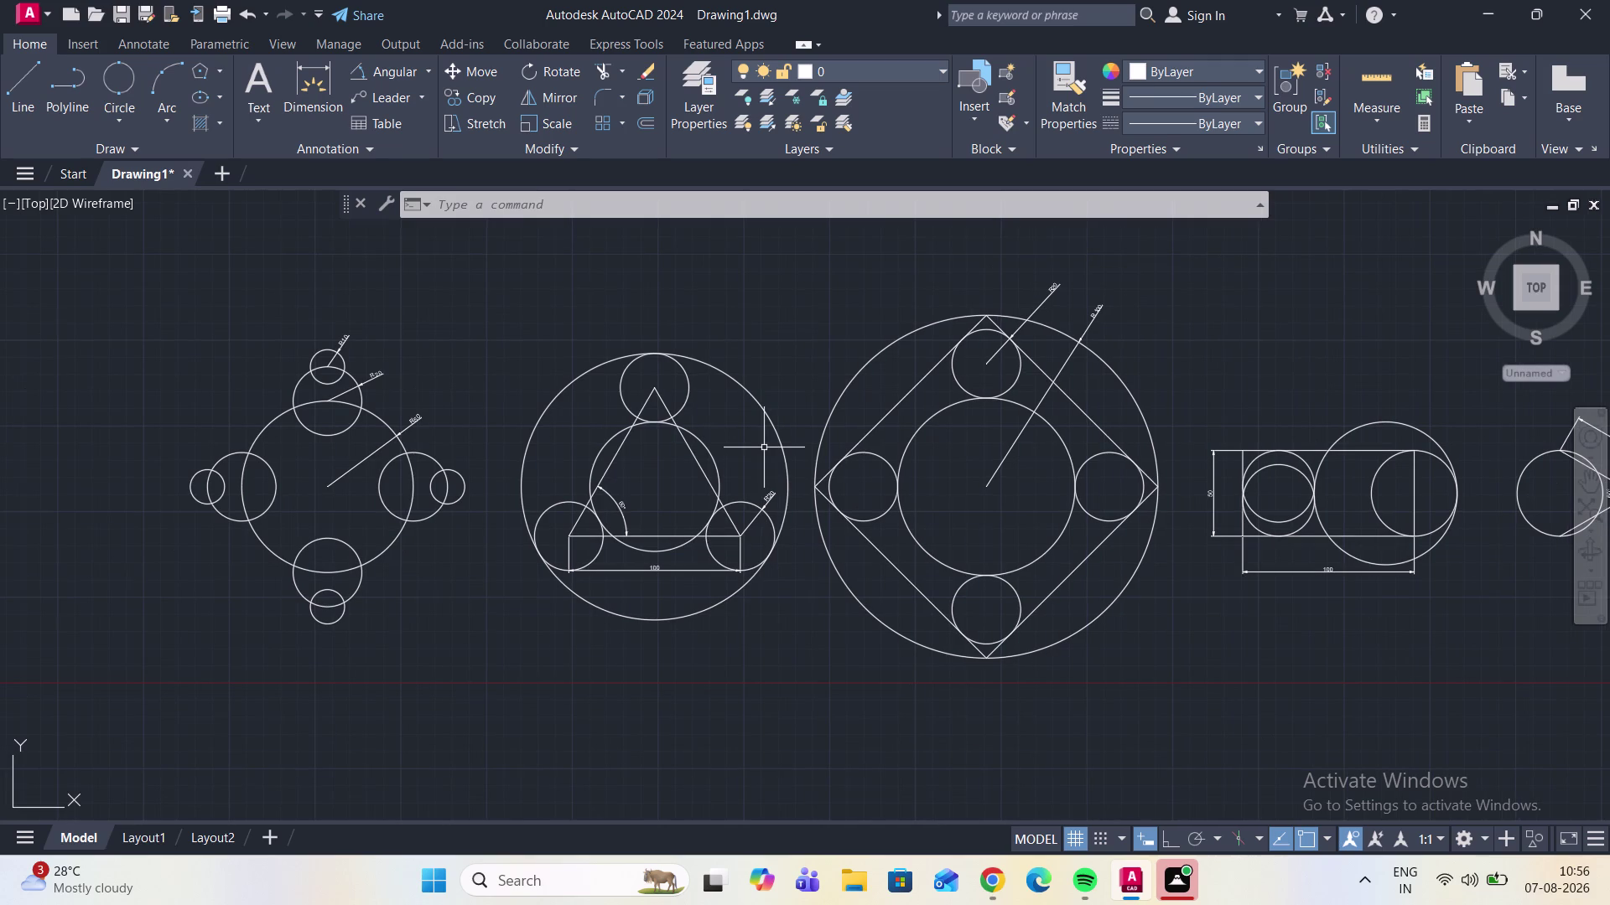